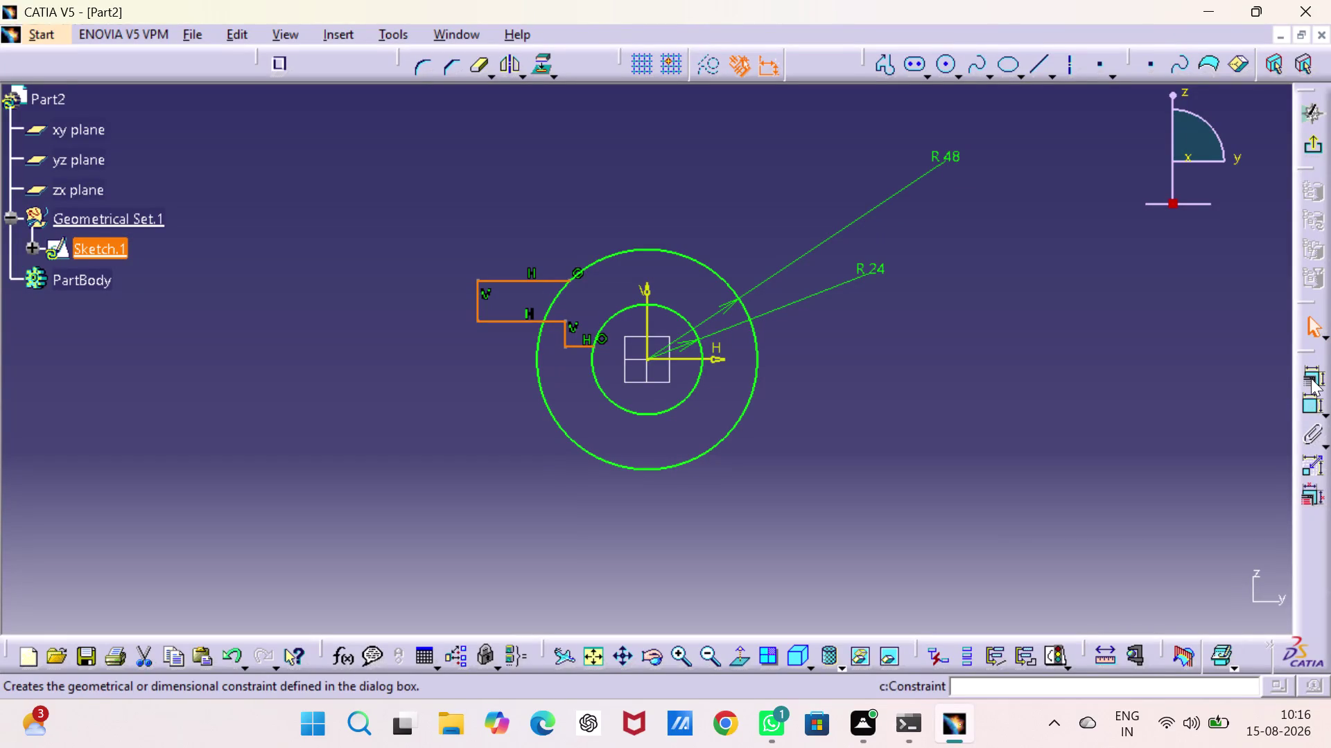
Dimension the step's short vertical edge 5 mm horizontally from the circle.
click(1310, 405)
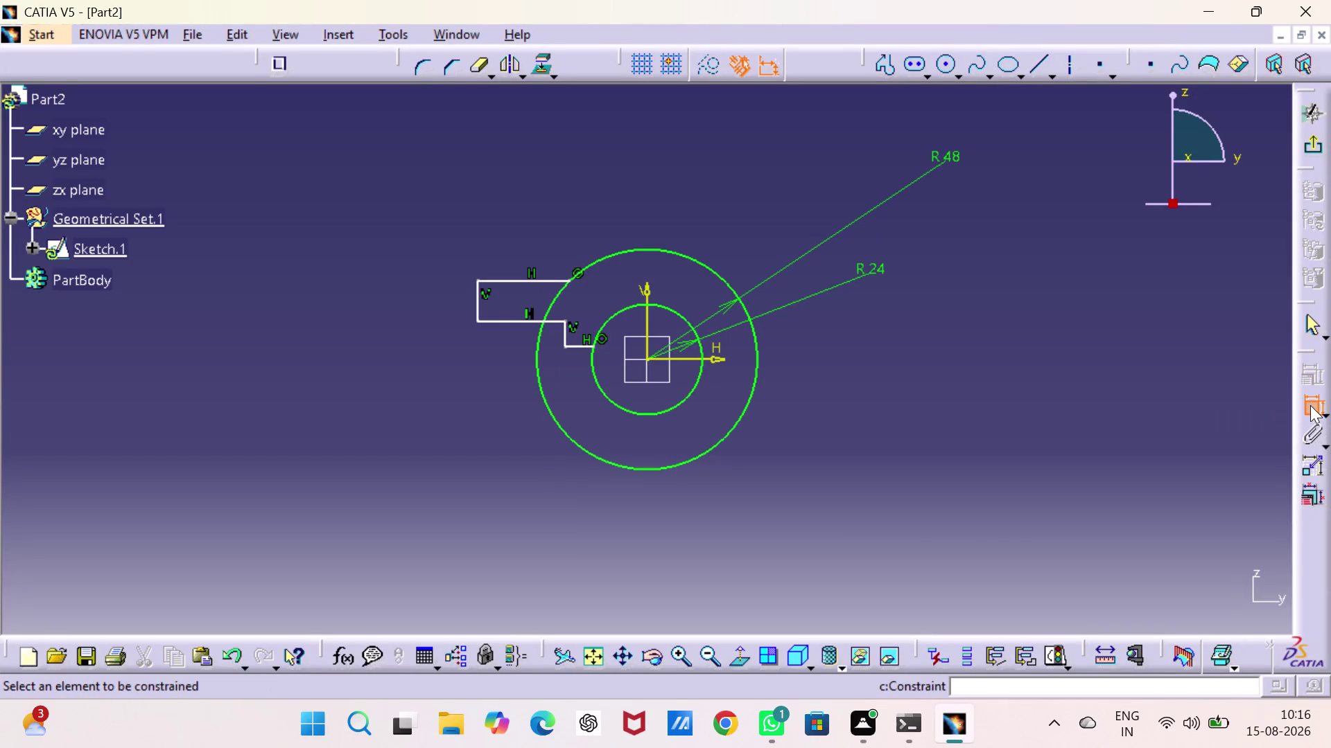
double_click(1310, 406)
click(1310, 404)
double_click(1310, 404)
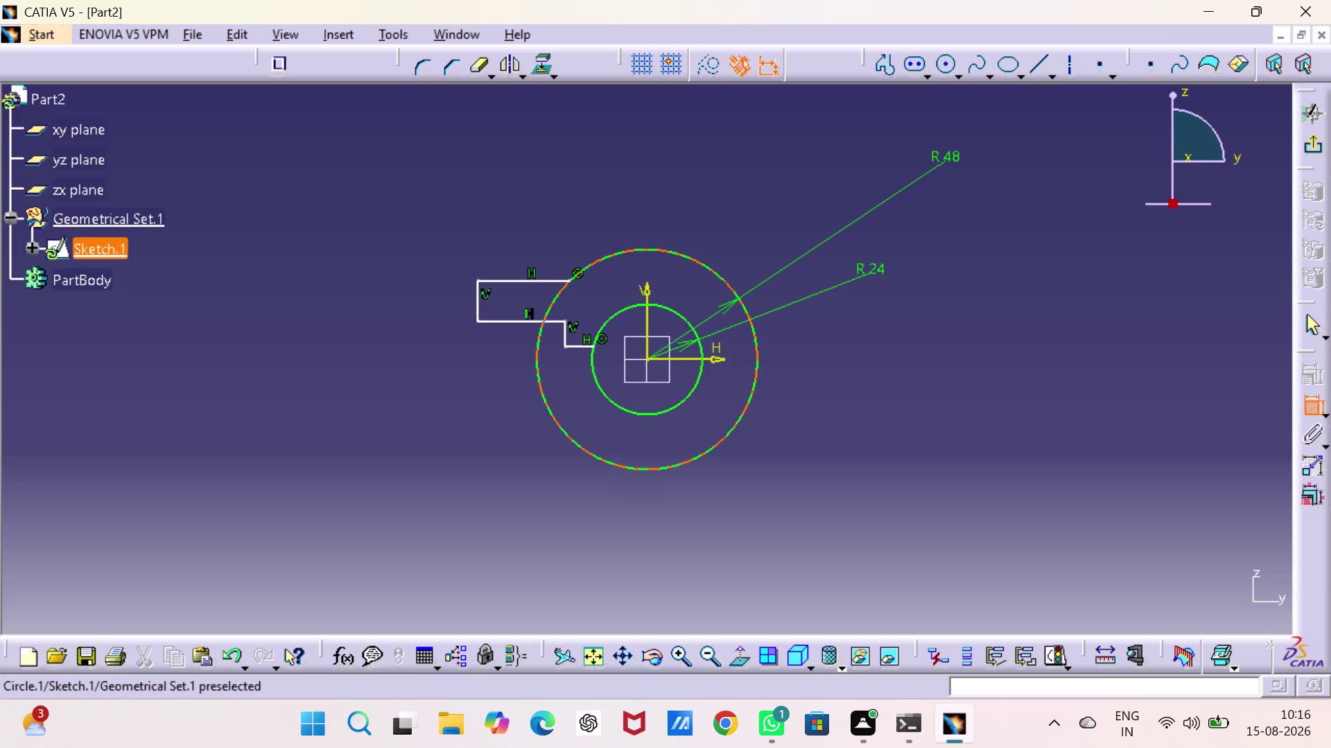
click(580, 345)
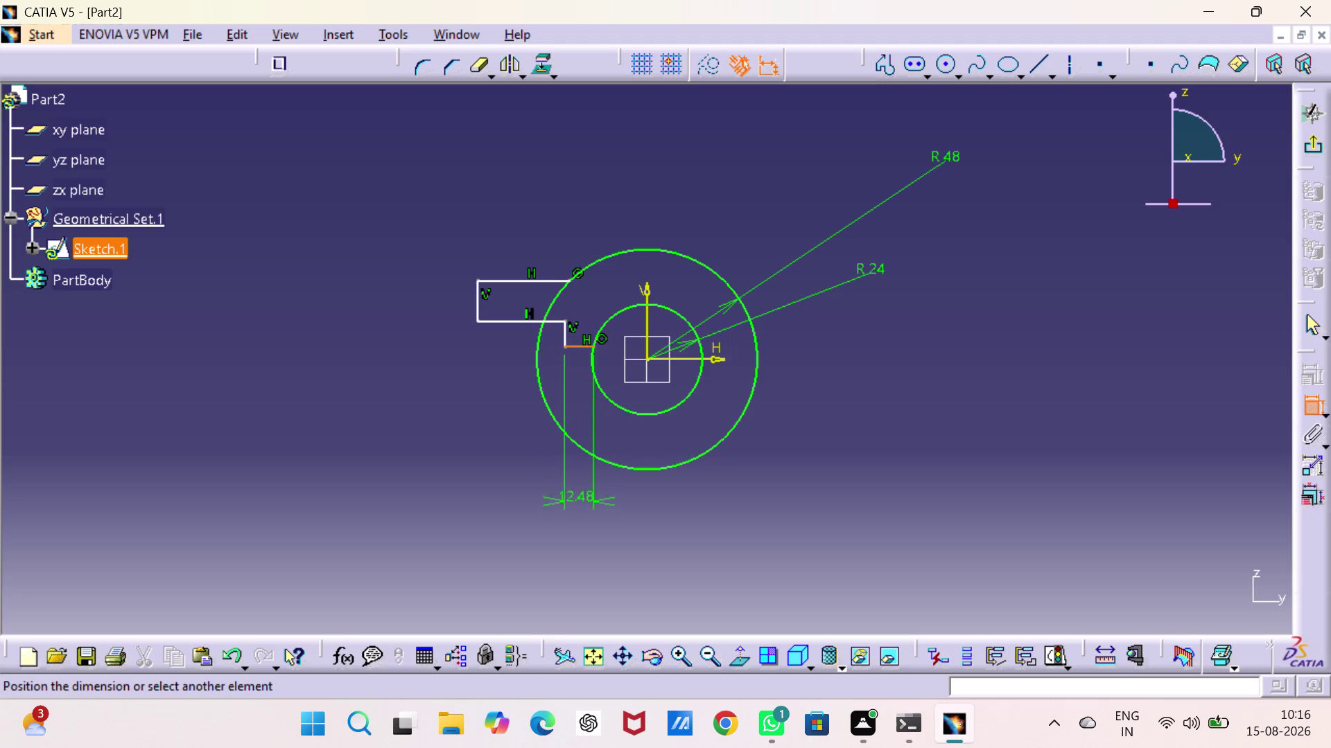
click(579, 517)
double_click(580, 513)
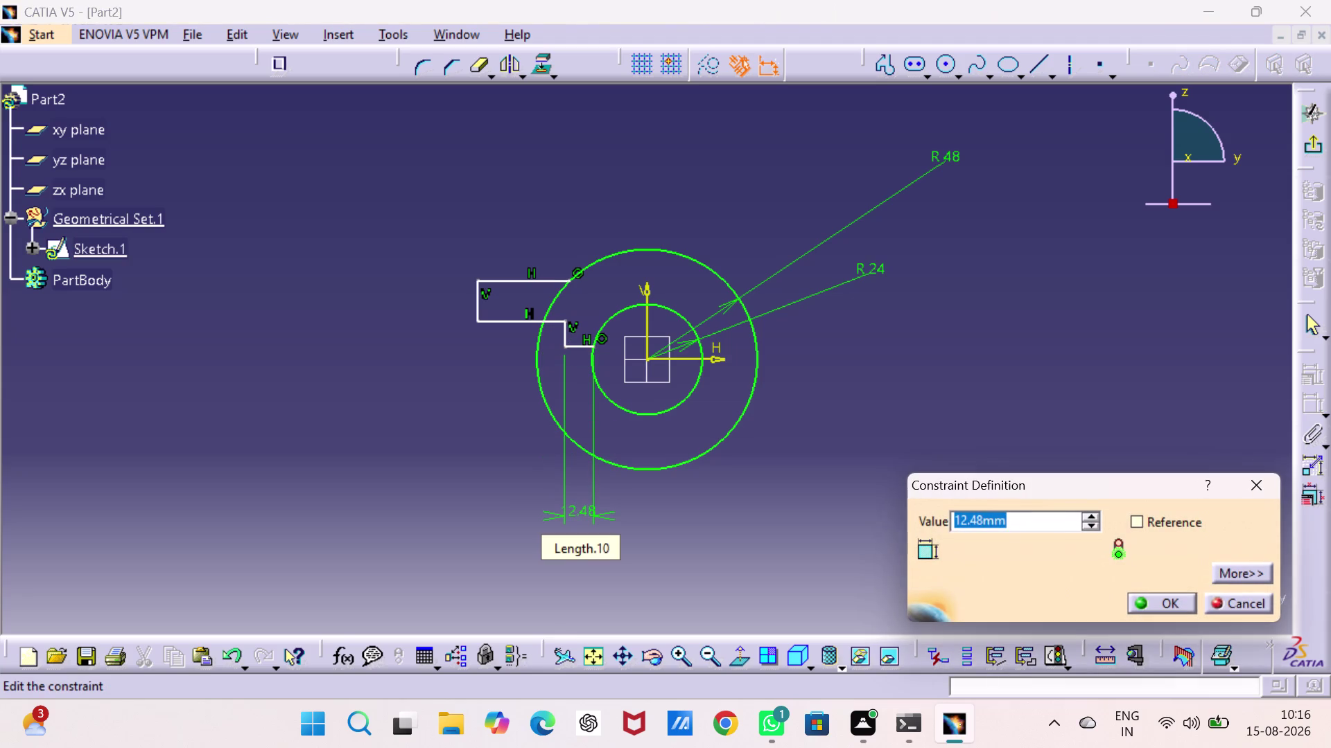
key(5)
key(Return)
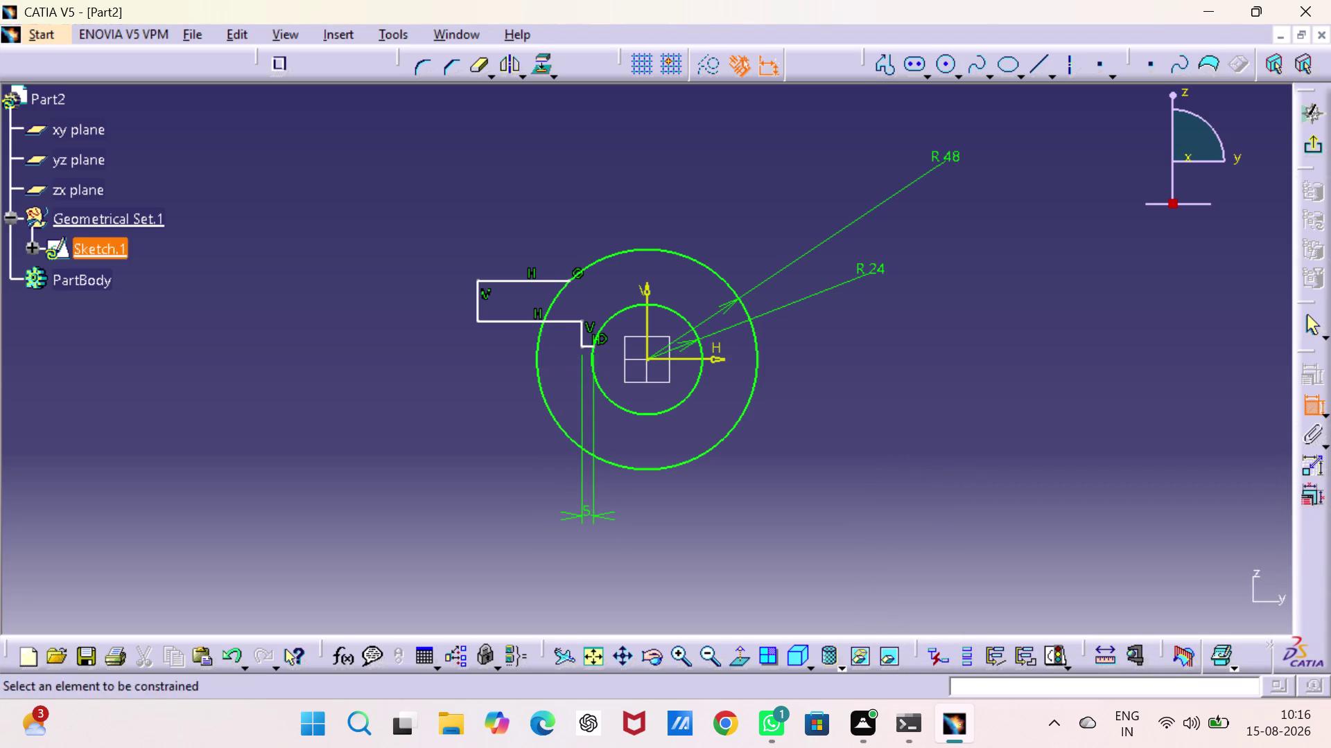
Add a 6 mm vertical offset dimension between the inner circle and the step.
click(646, 358)
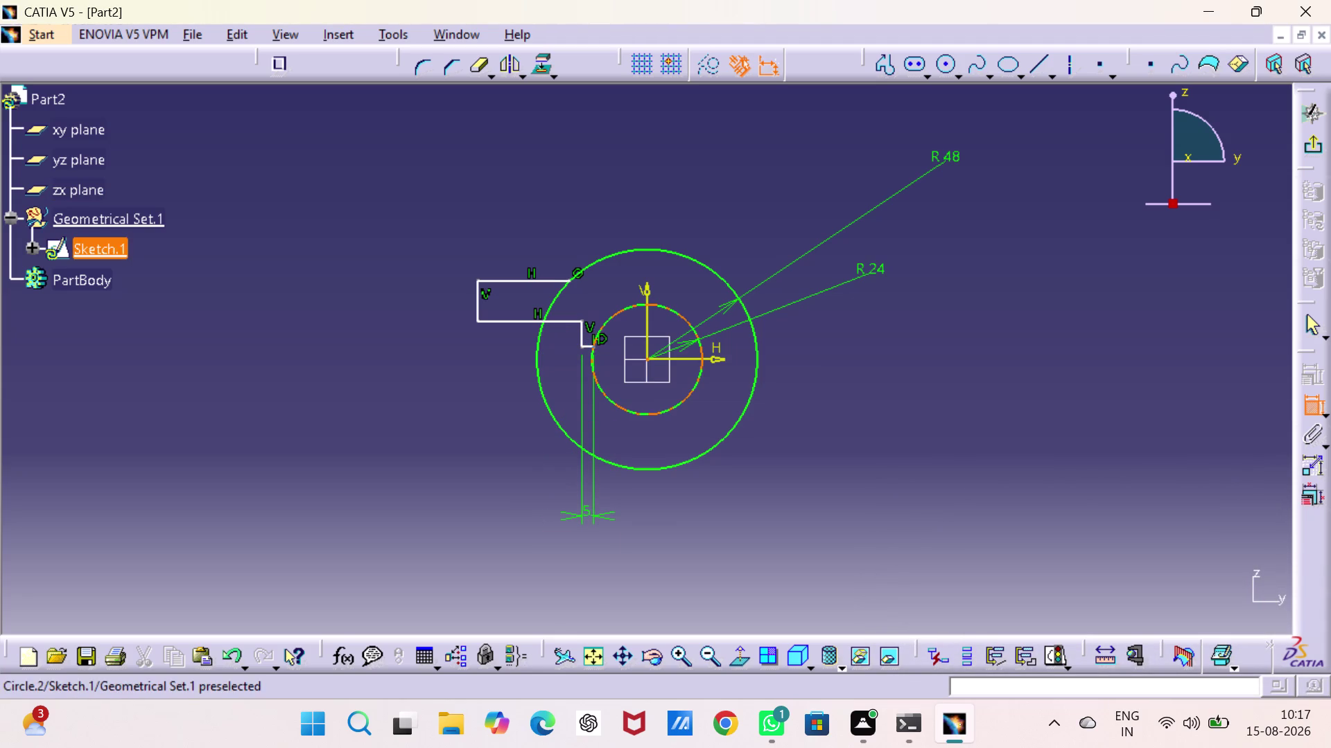
click(588, 346)
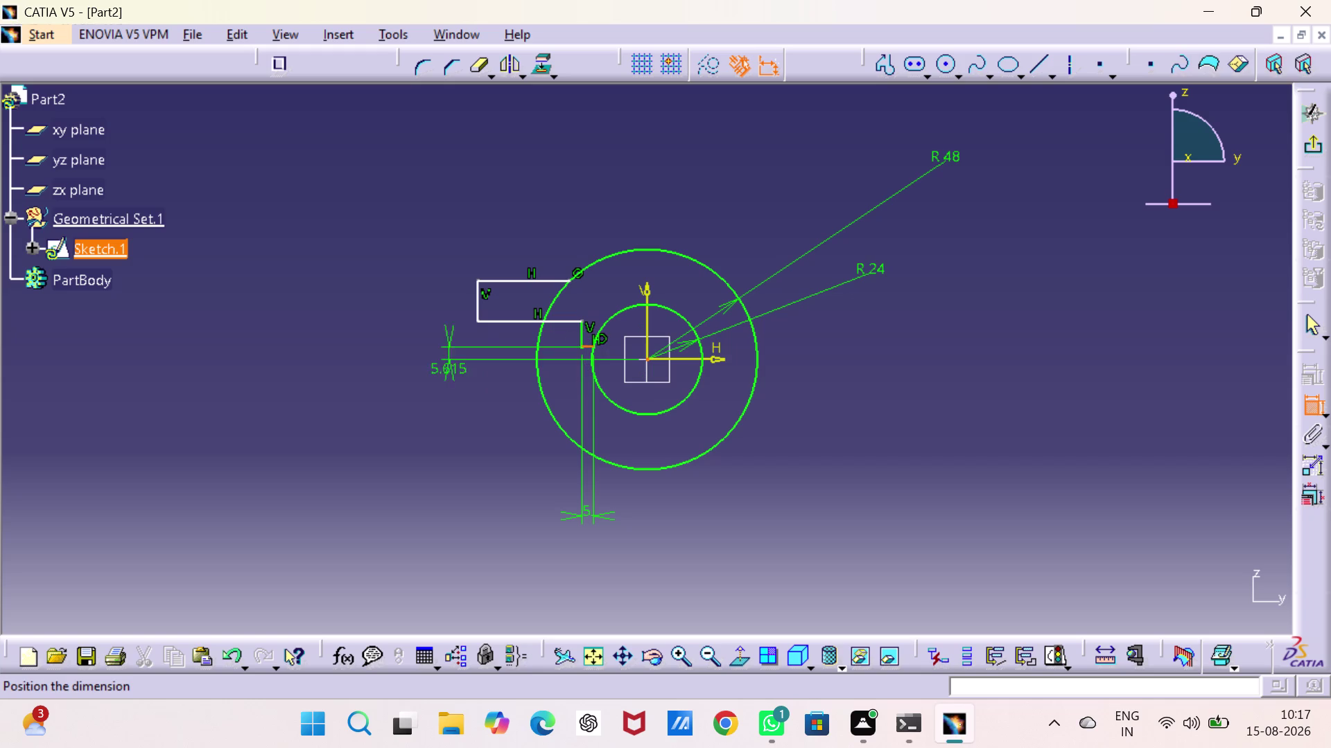
click(396, 385)
double_click(395, 381)
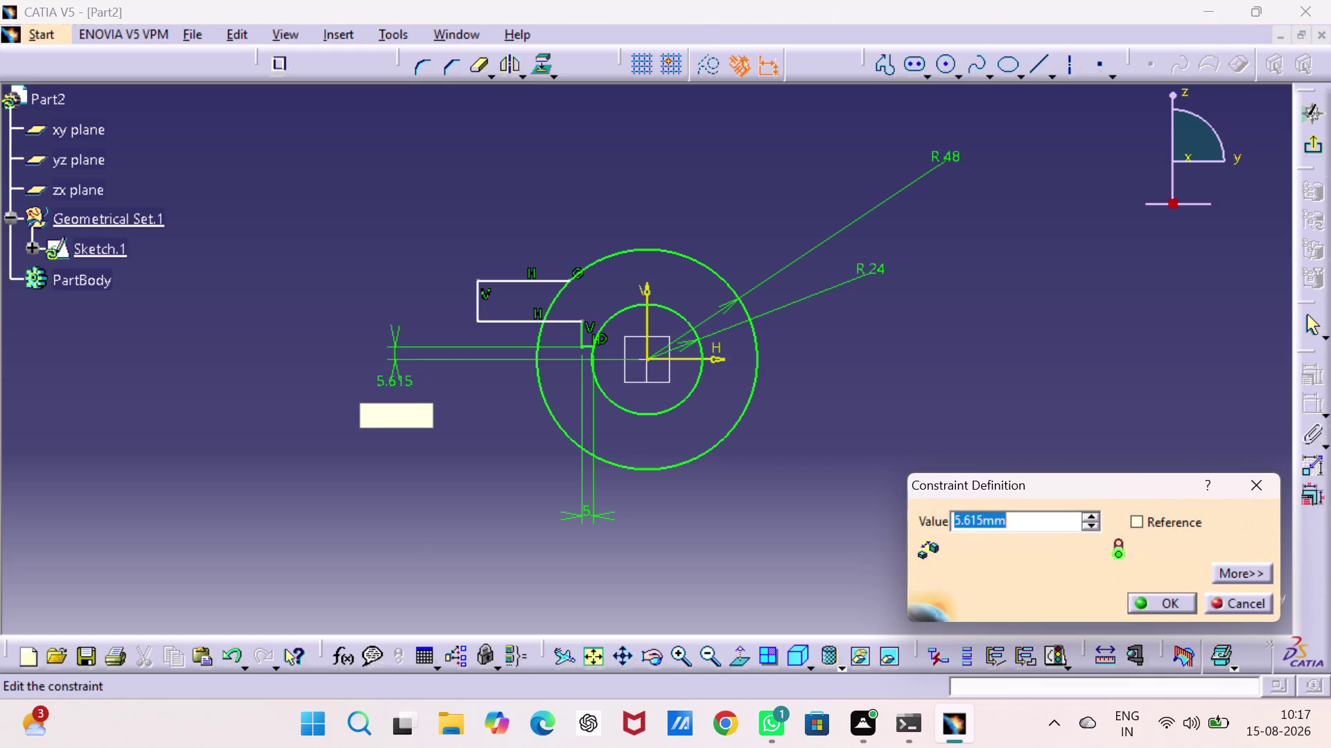
key(8)
key(Return)
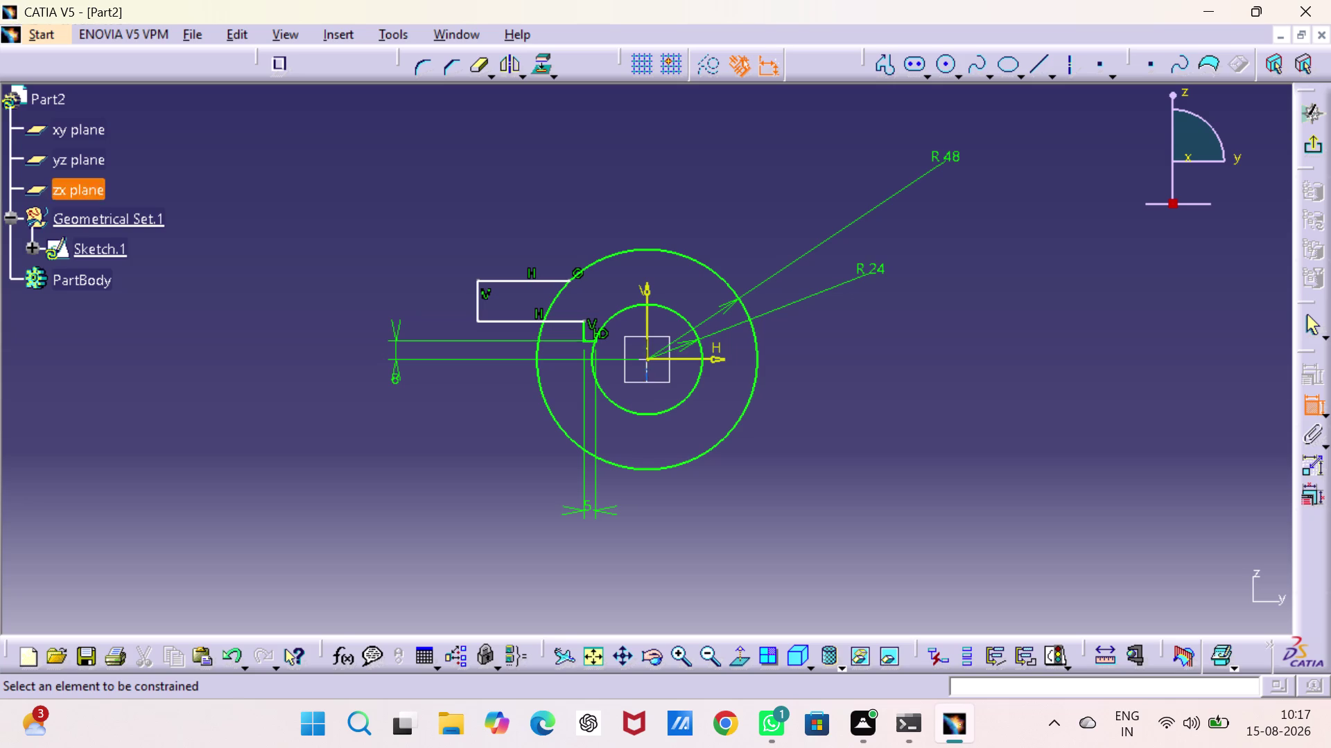
click(648, 339)
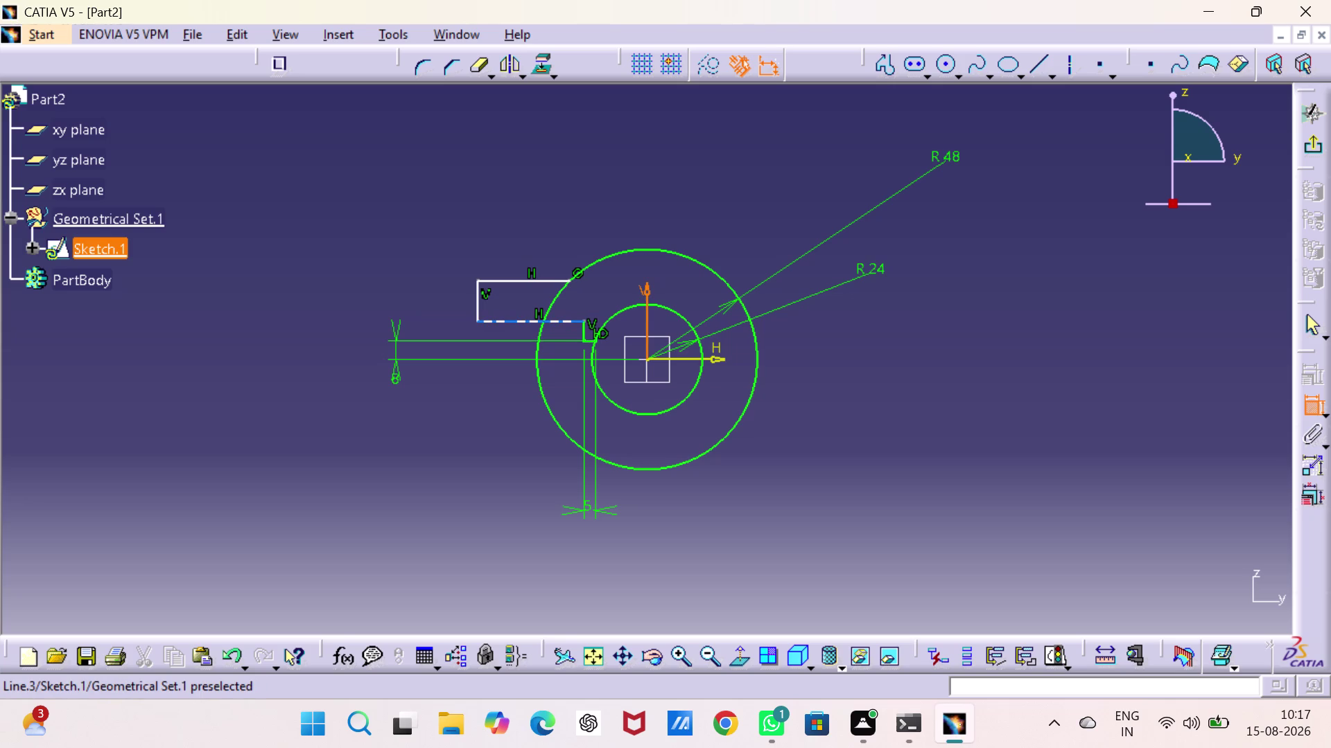
click(582, 325)
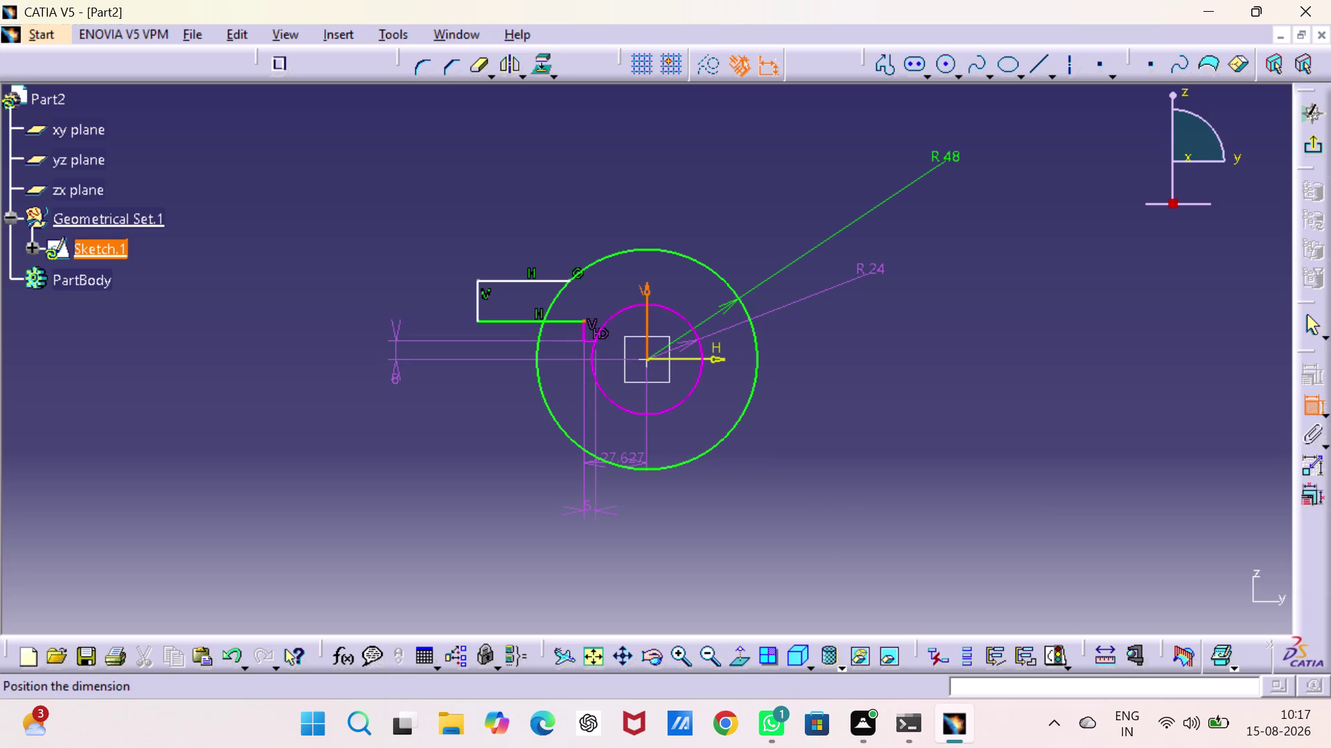
key(Escape)
key(Escape)
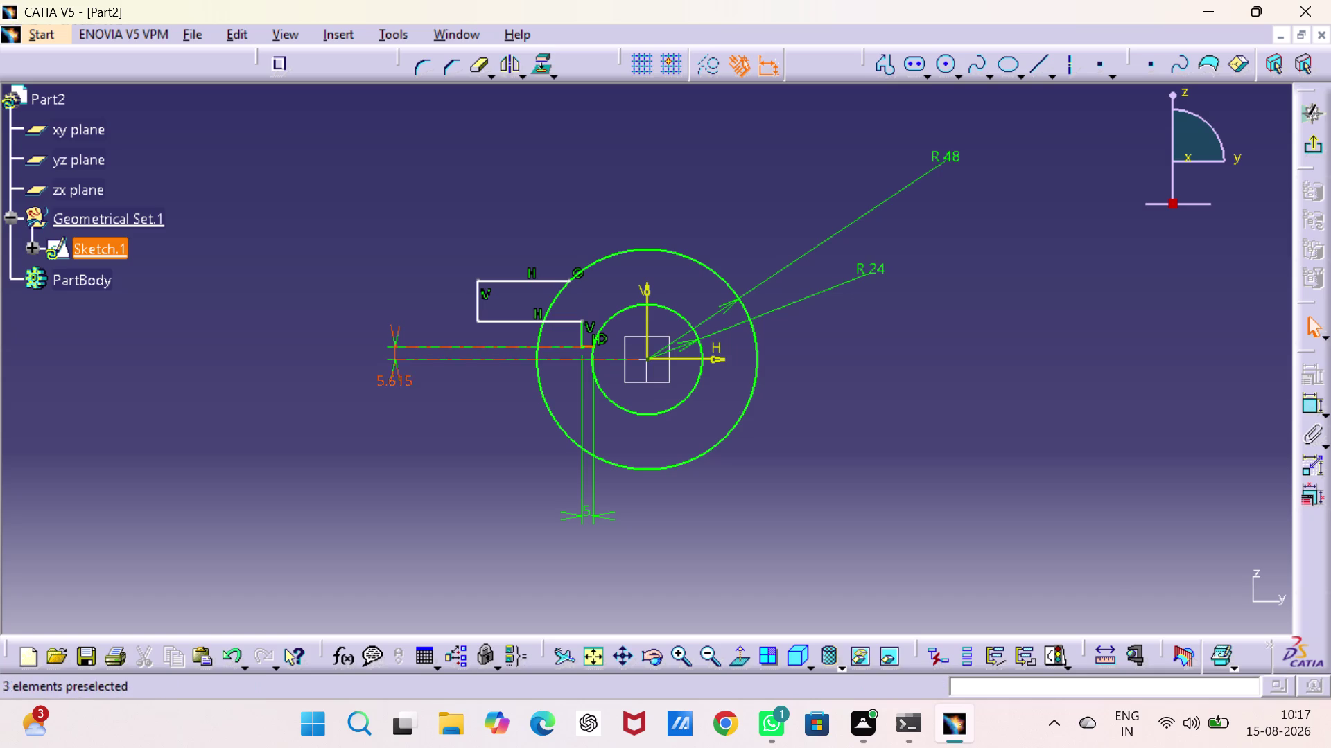
double_click(403, 381)
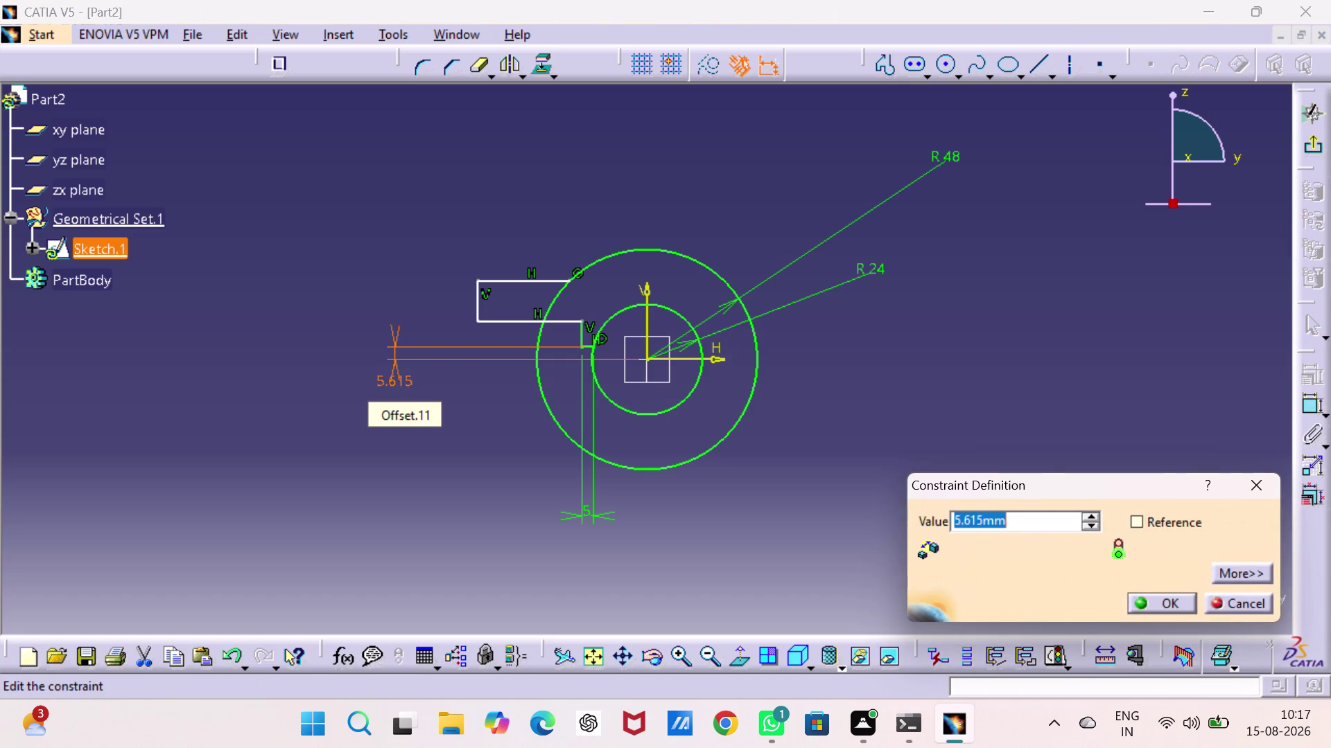
key(8)
key(Return)
click(485, 432)
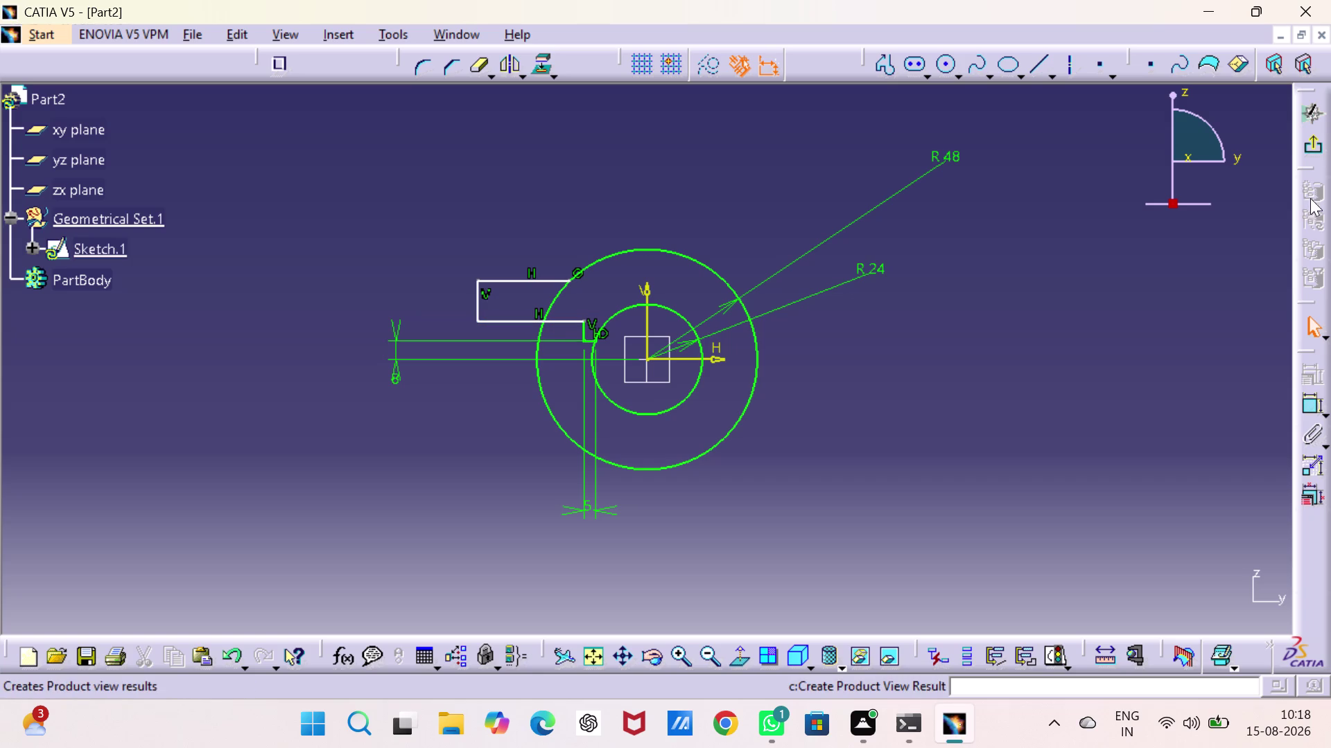
Set the thickness between the step's two top horizontal edges to 12 mm.
double_click(1304, 406)
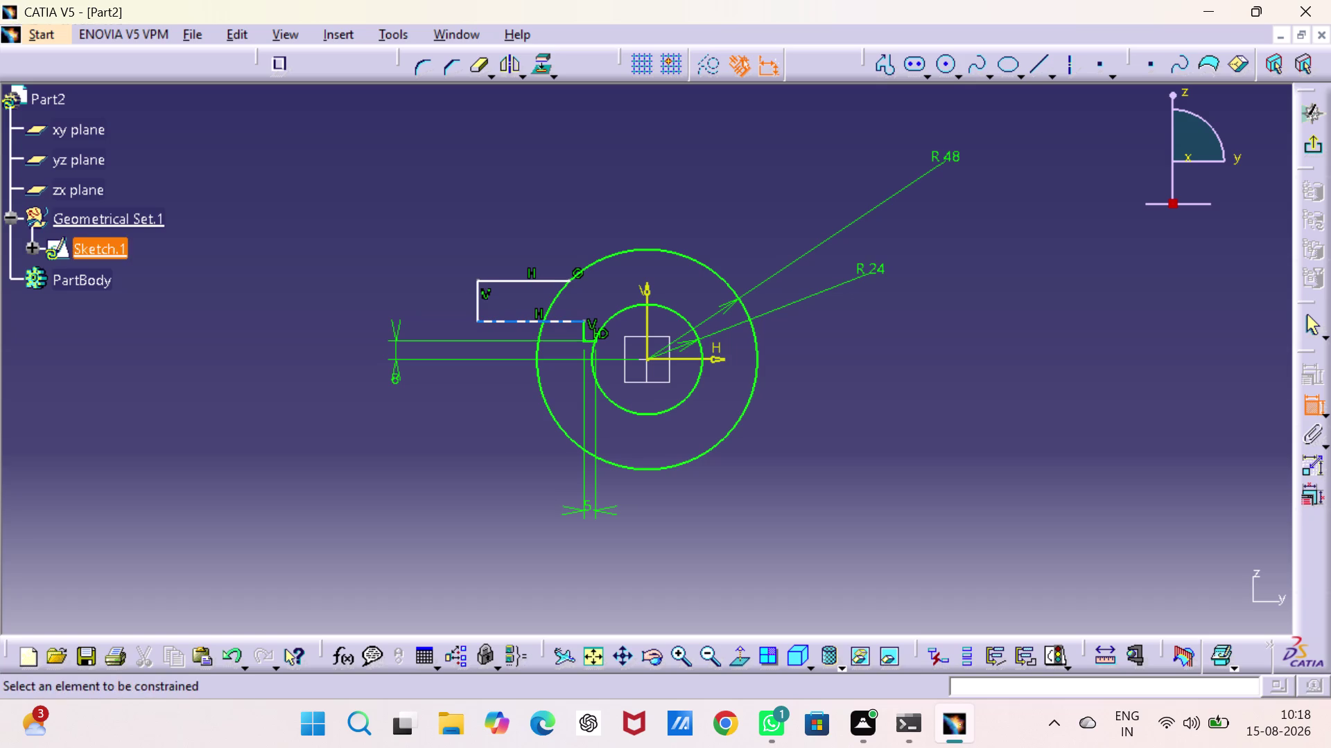
click(476, 298)
click(416, 297)
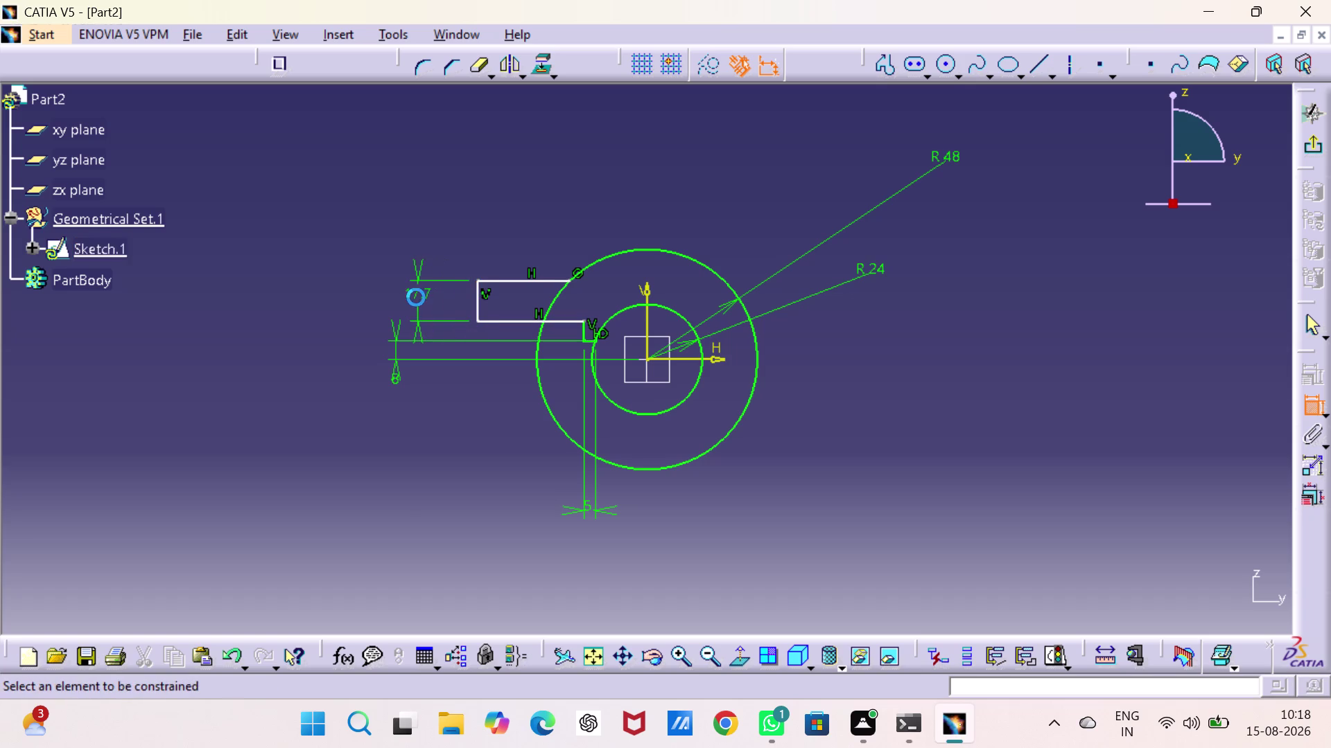
double_click(415, 293)
text(12)
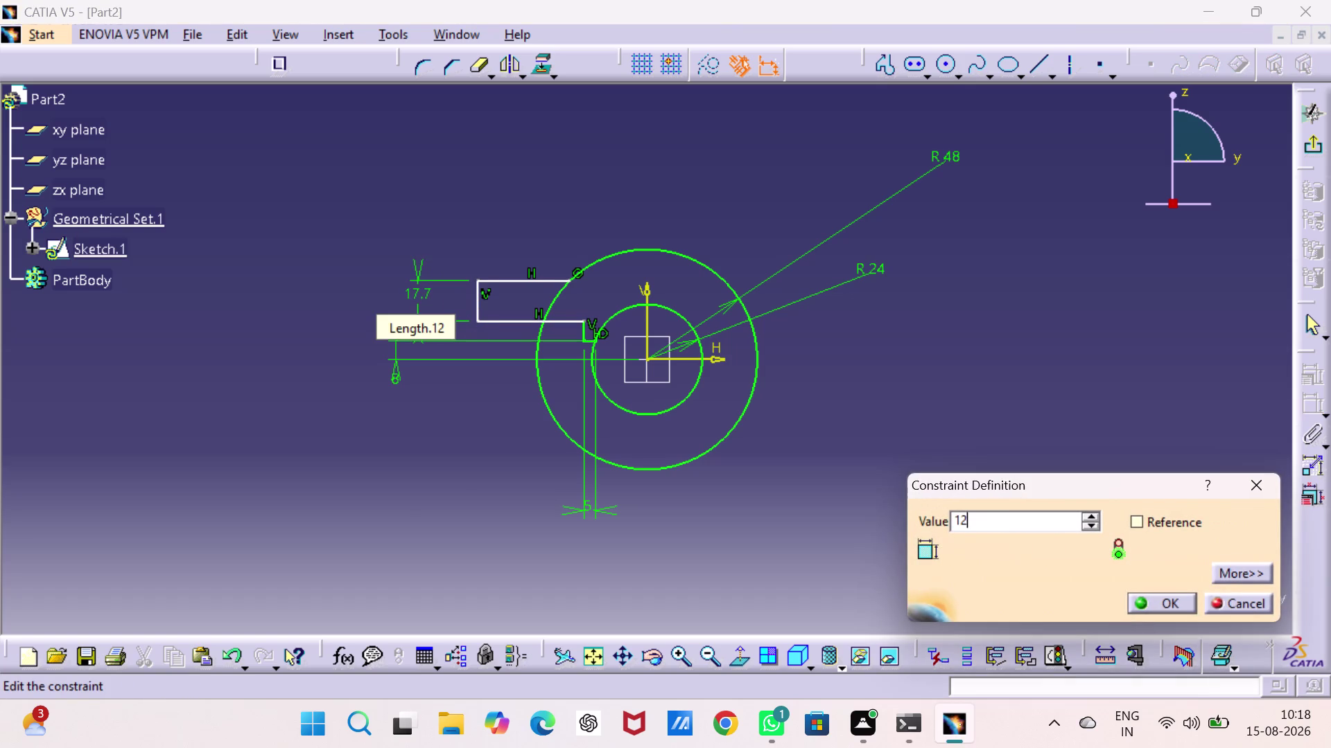
key(Return)
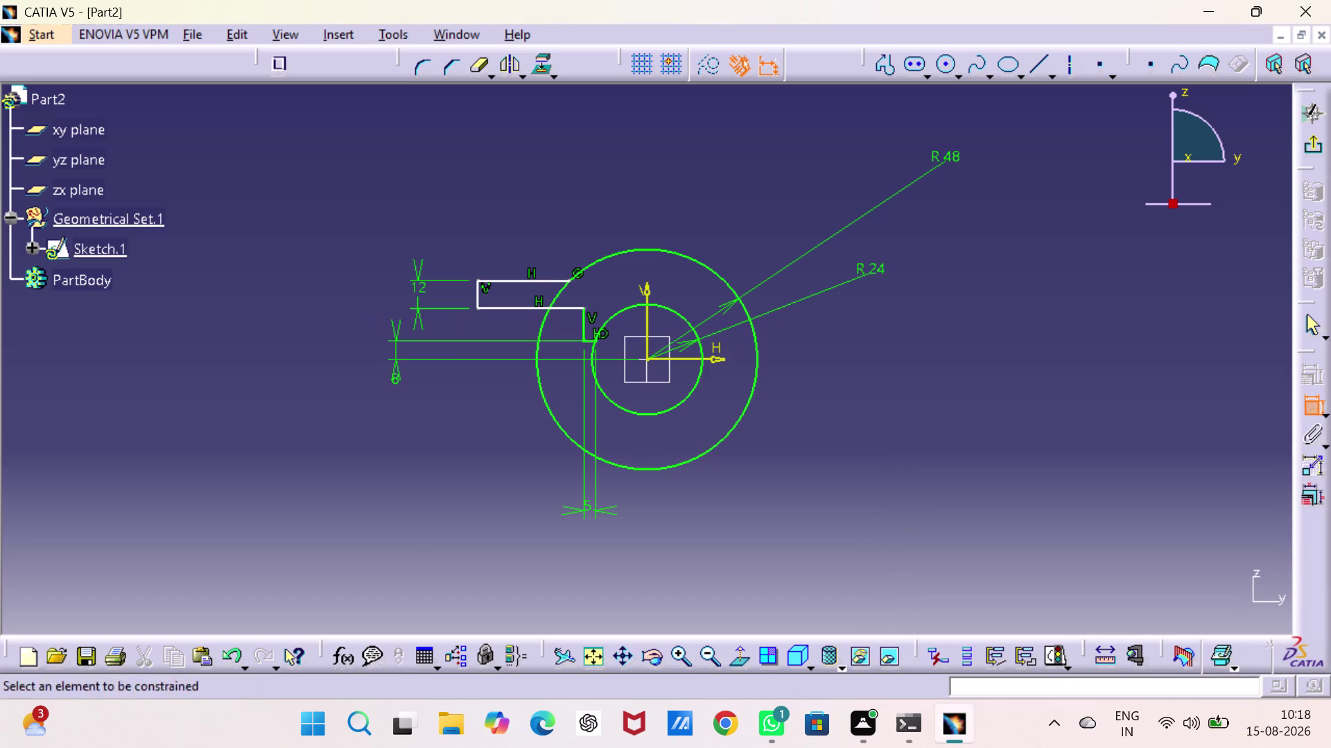
Set the offset of the step's lower horizontal edge to 16 mm.
click(562, 306)
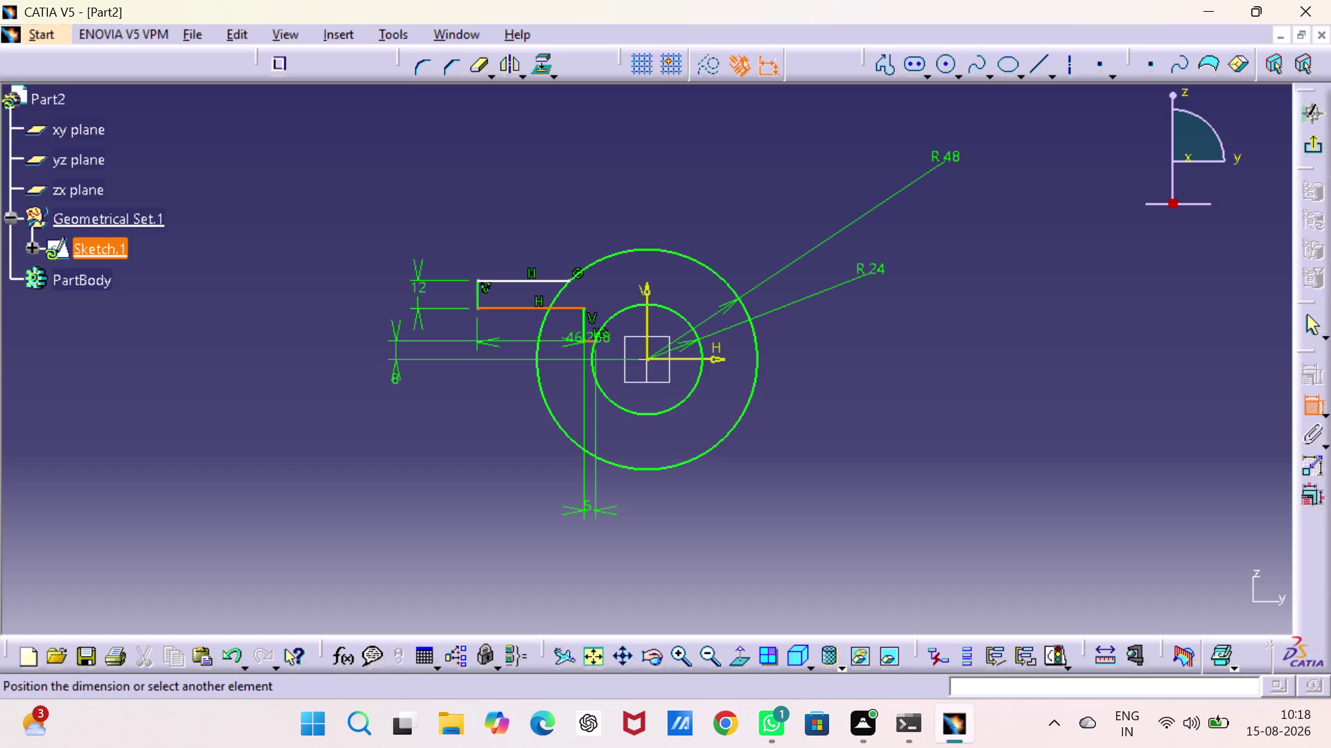
click(587, 342)
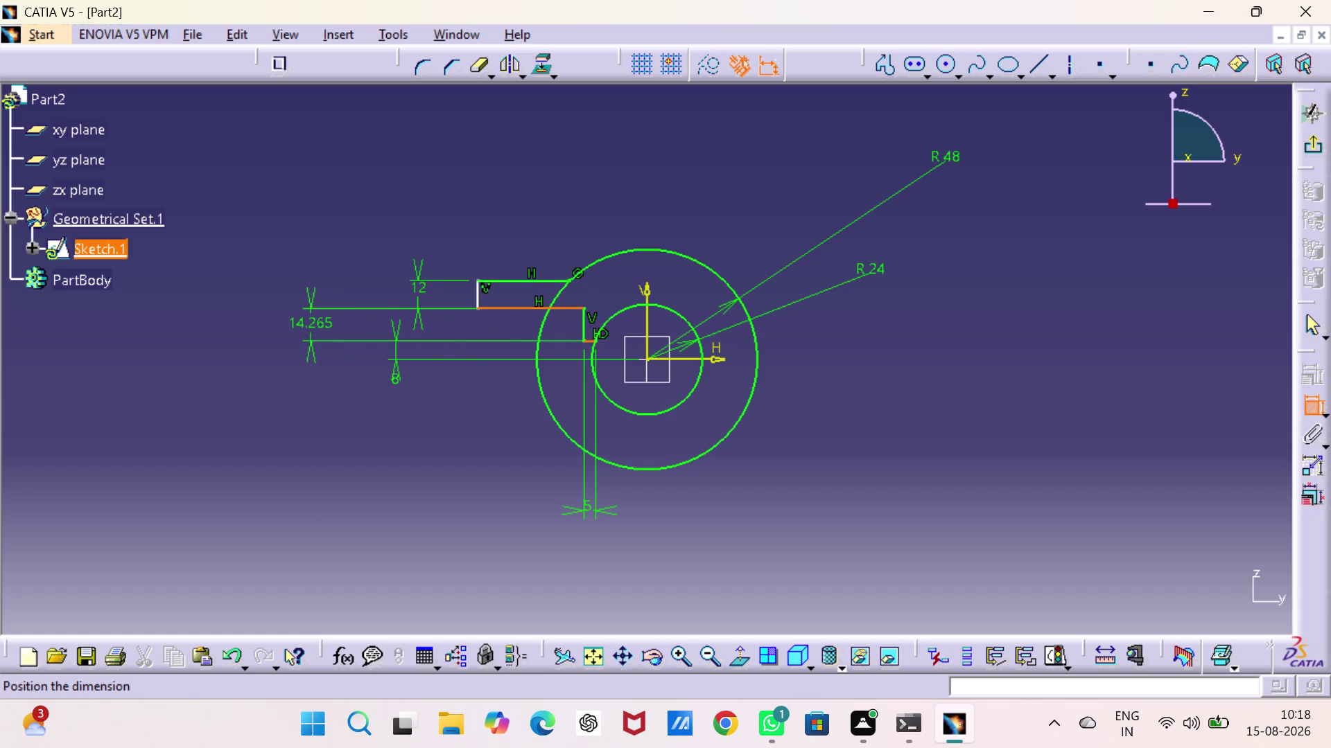
click(312, 327)
double_click(312, 323)
key(1)
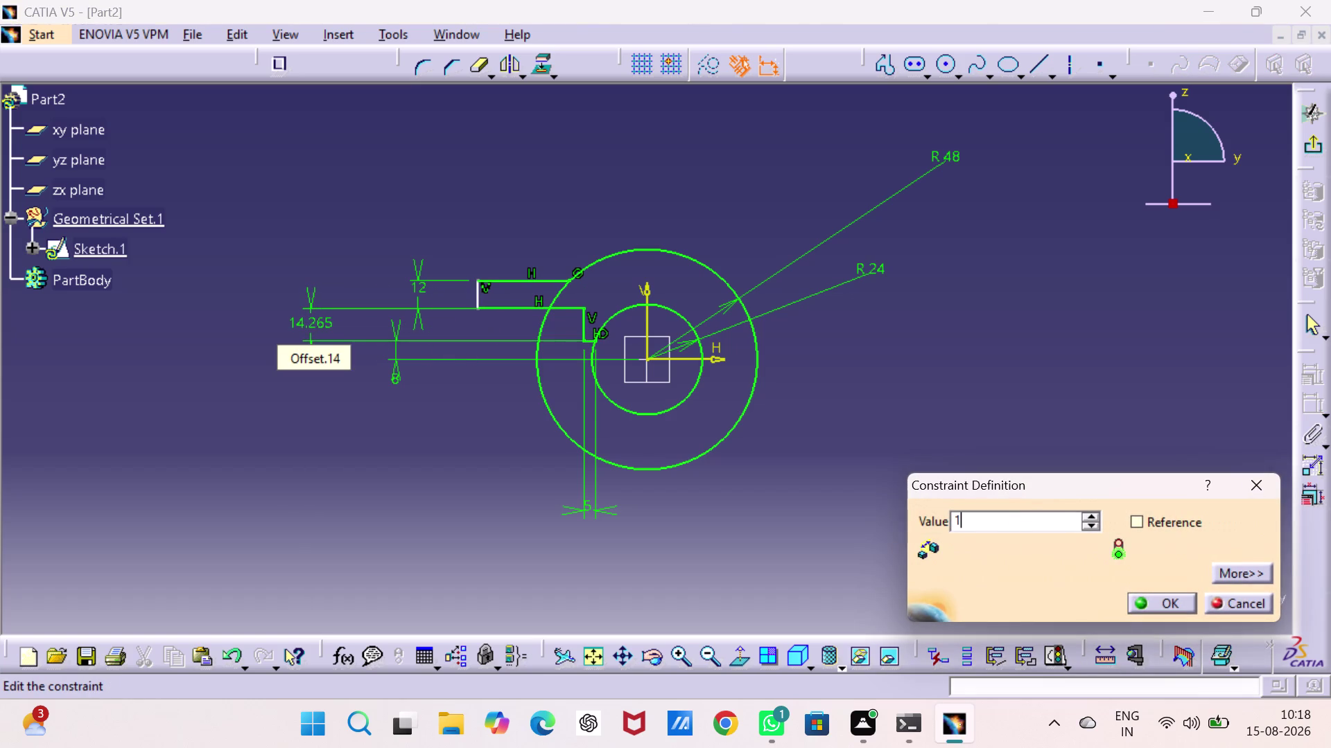
key(6)
key(Return)
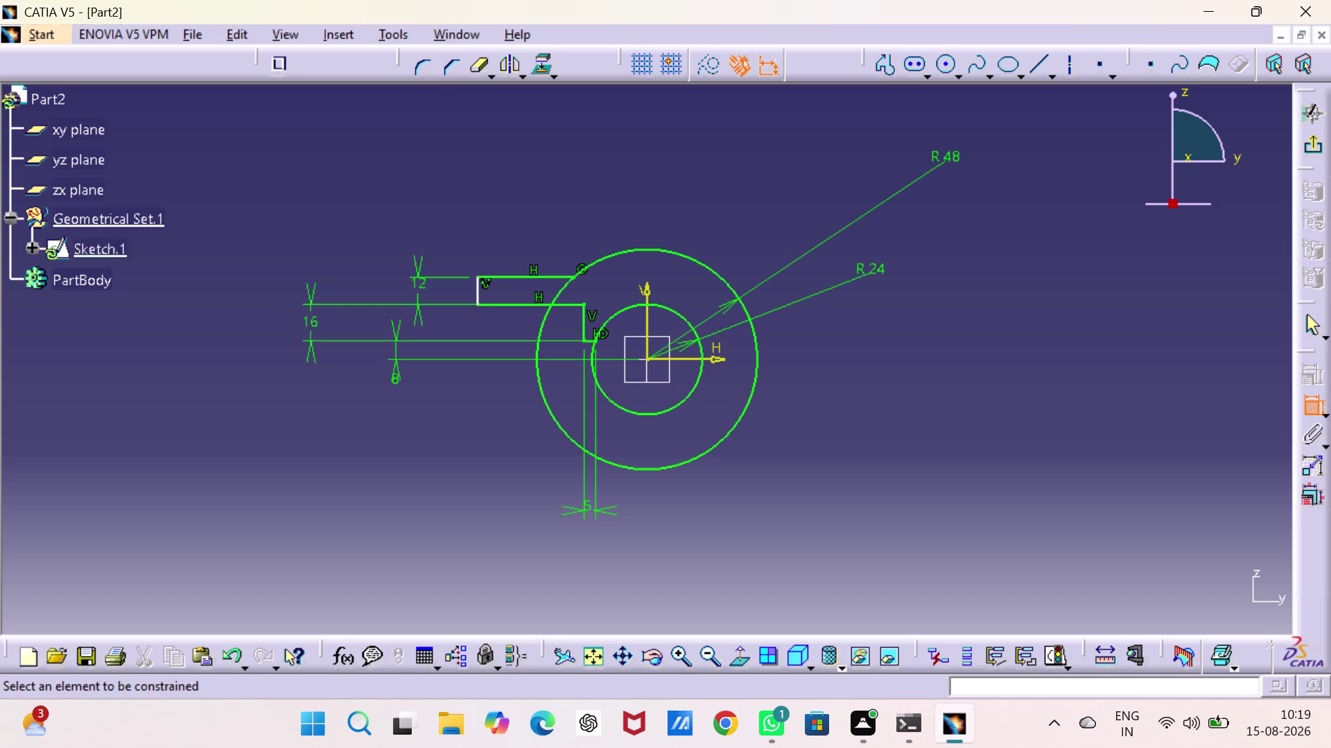
Discard the unwanted 97.895 width dimension and change the 14.265 offset to 16 mm.
click(476, 280)
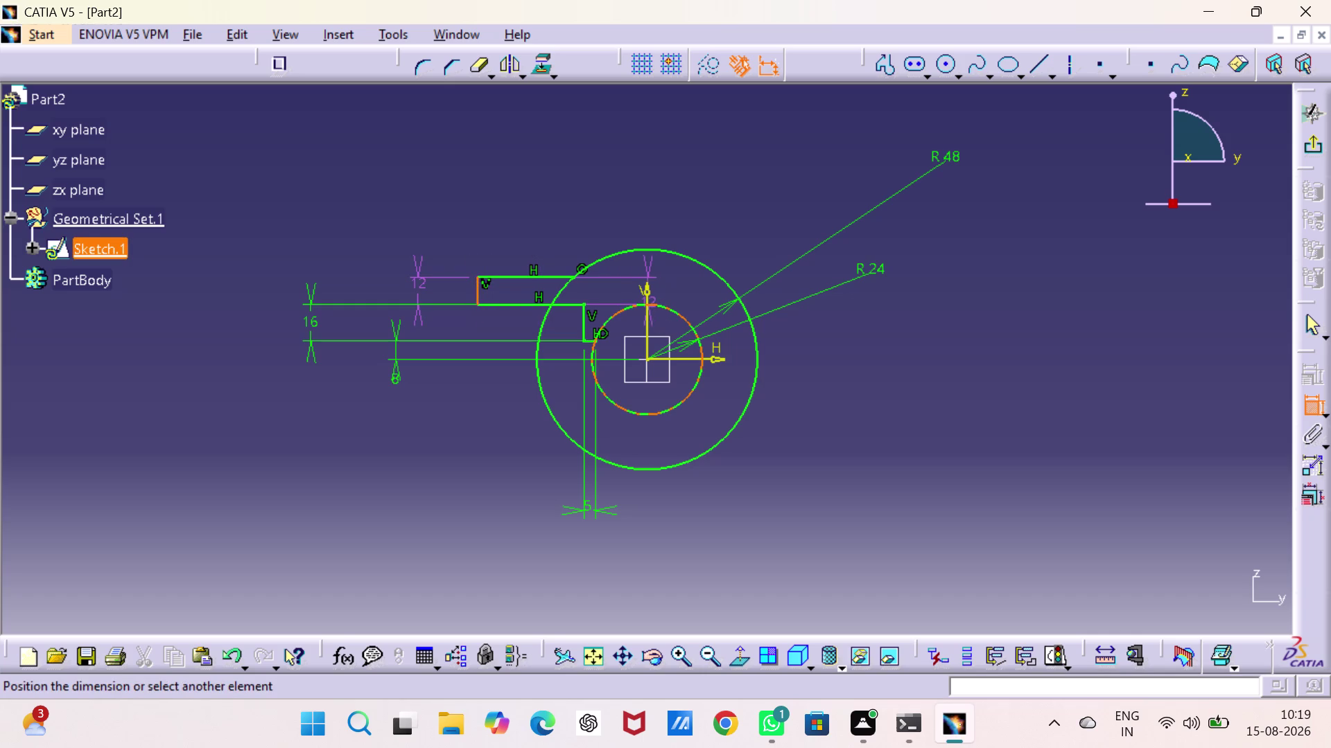
click(647, 304)
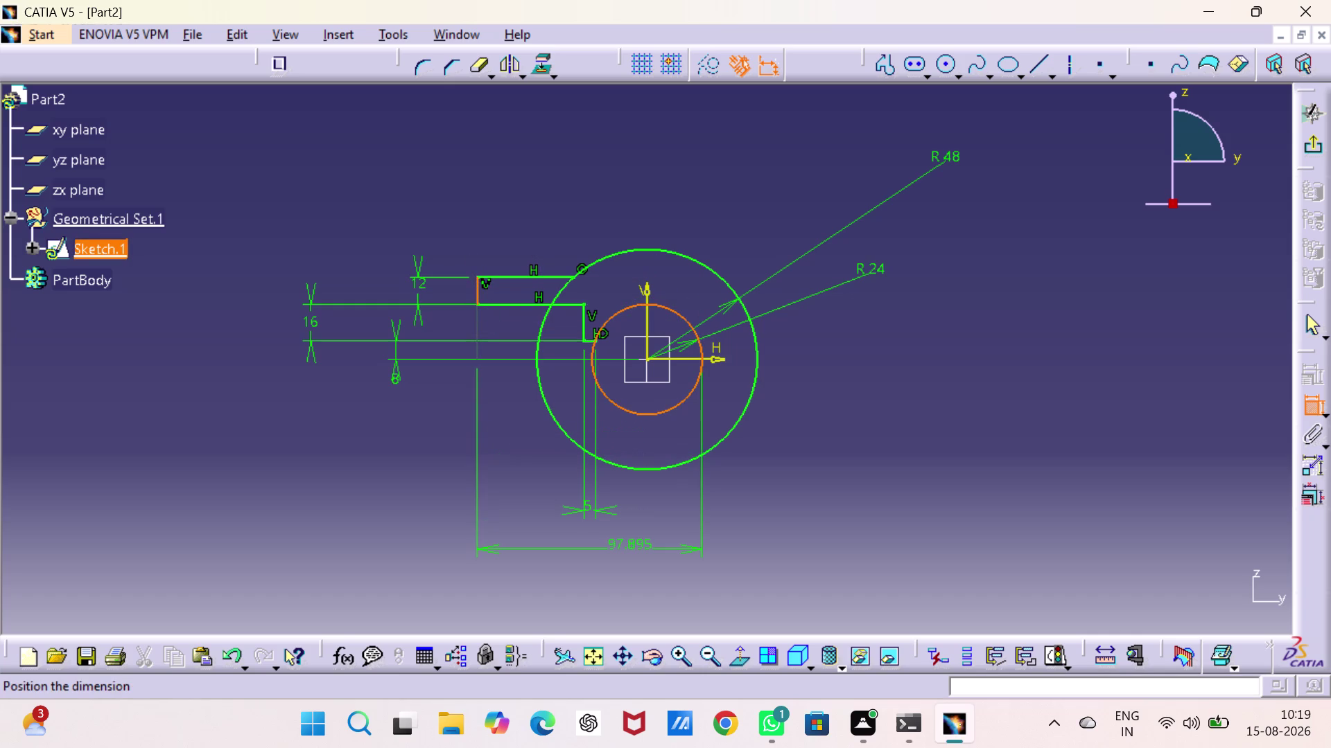
key(Escape)
key(Escape)
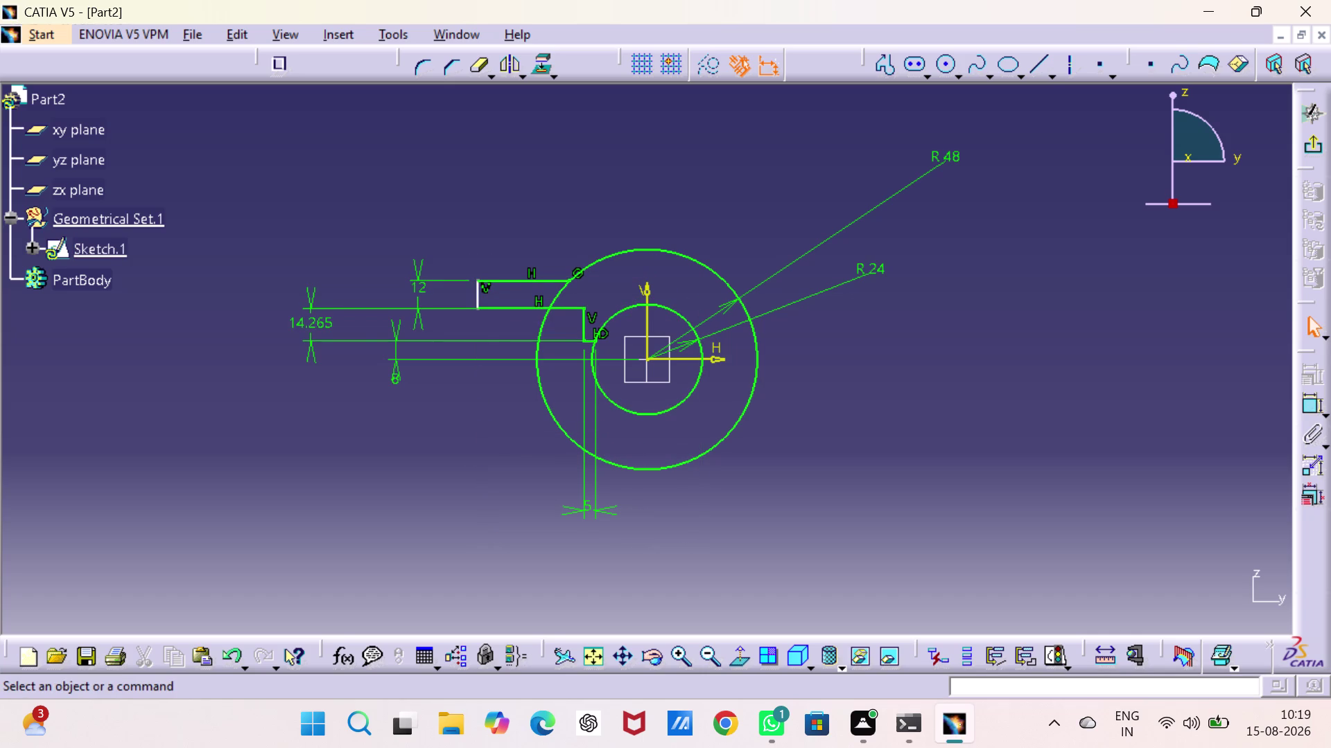
double_click(330, 320)
key(1)
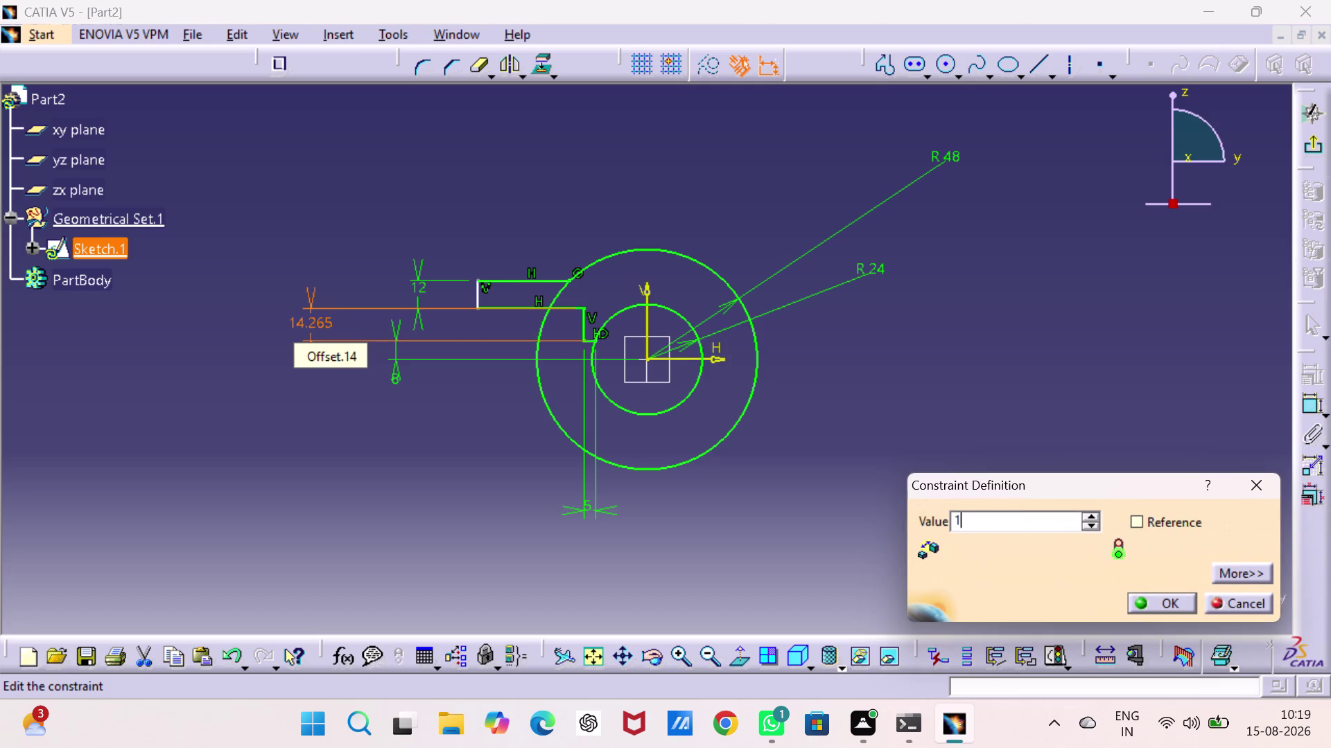
key(6)
key(Return)
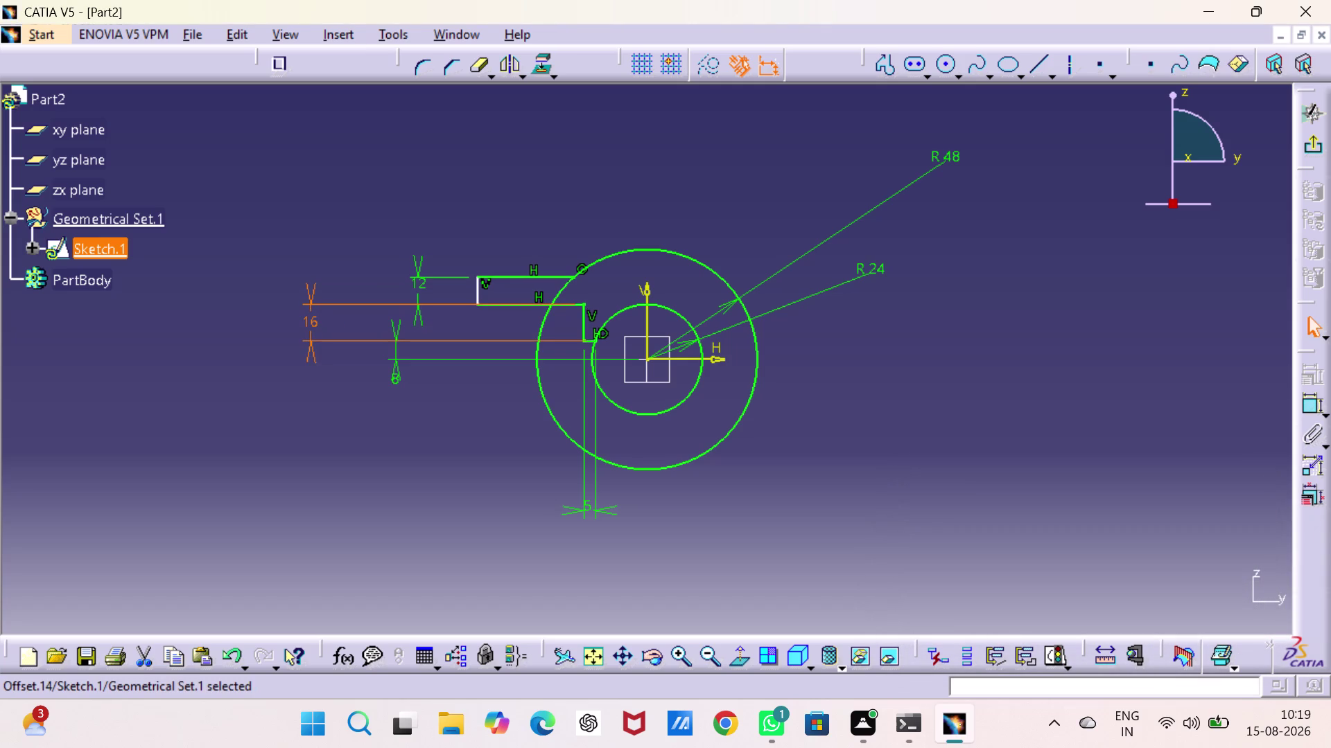
Dimension the left flange's outer edge 54 mm (108/2) from the vertical axis.
click(1303, 400)
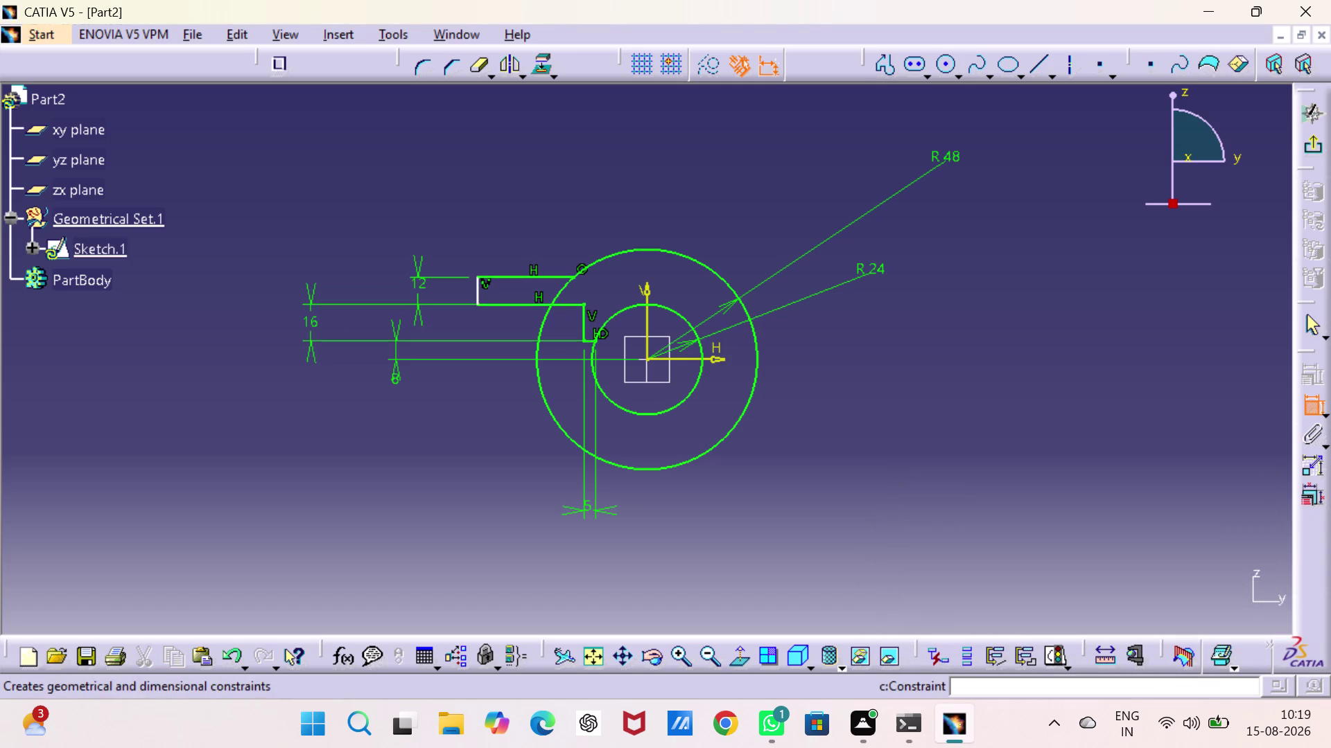
click(650, 291)
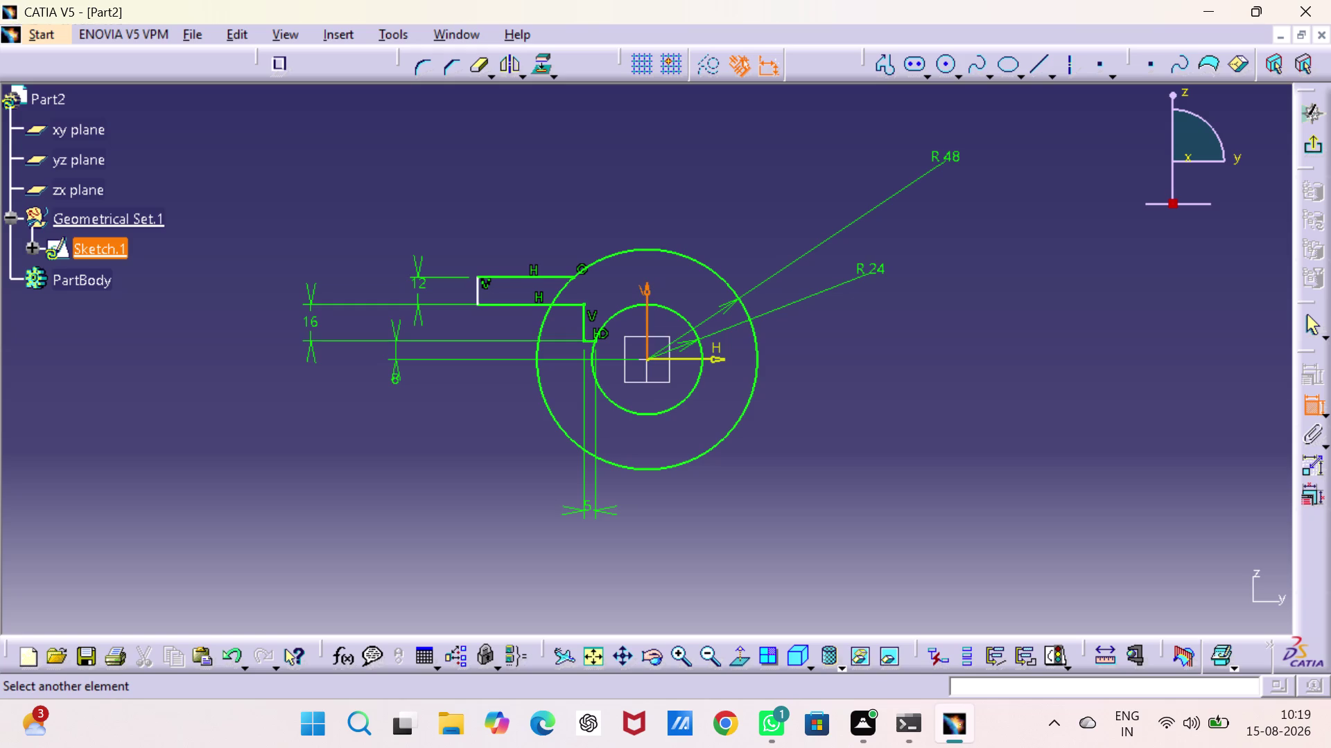
click(480, 291)
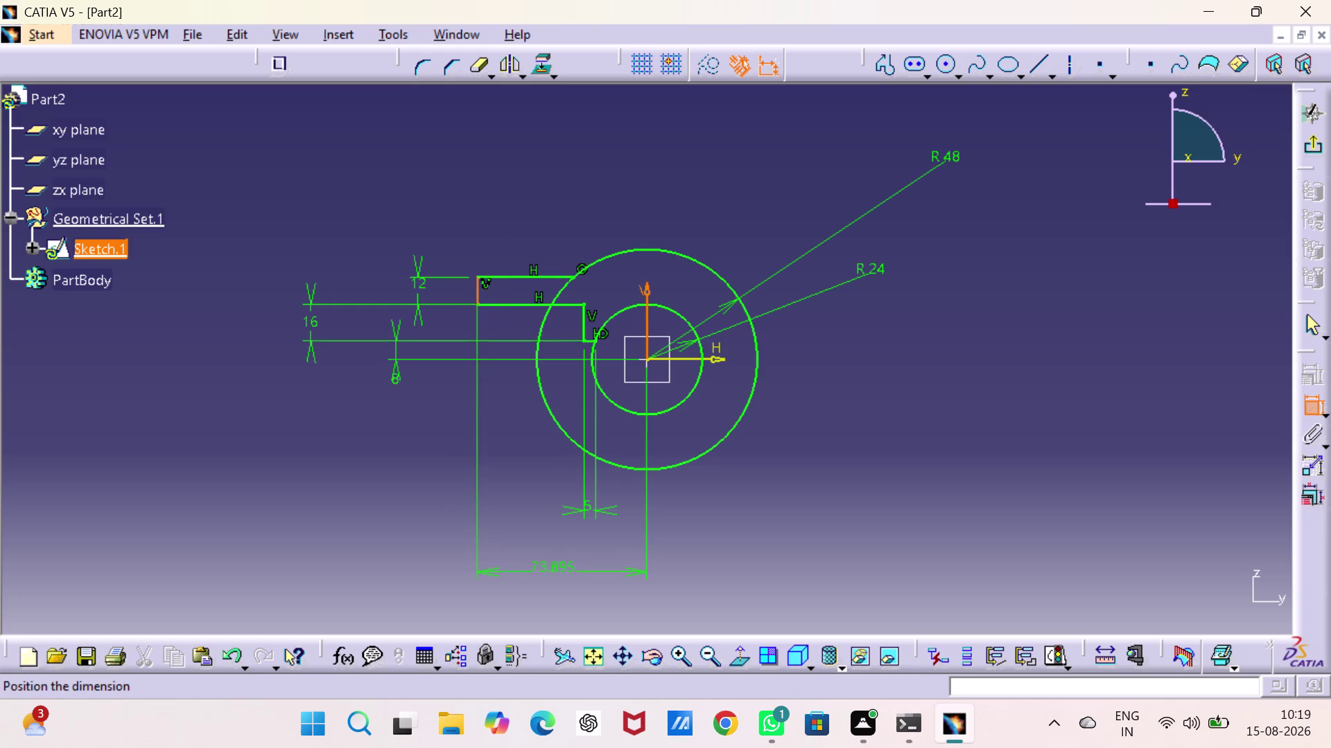
click(594, 562)
double_click(586, 560)
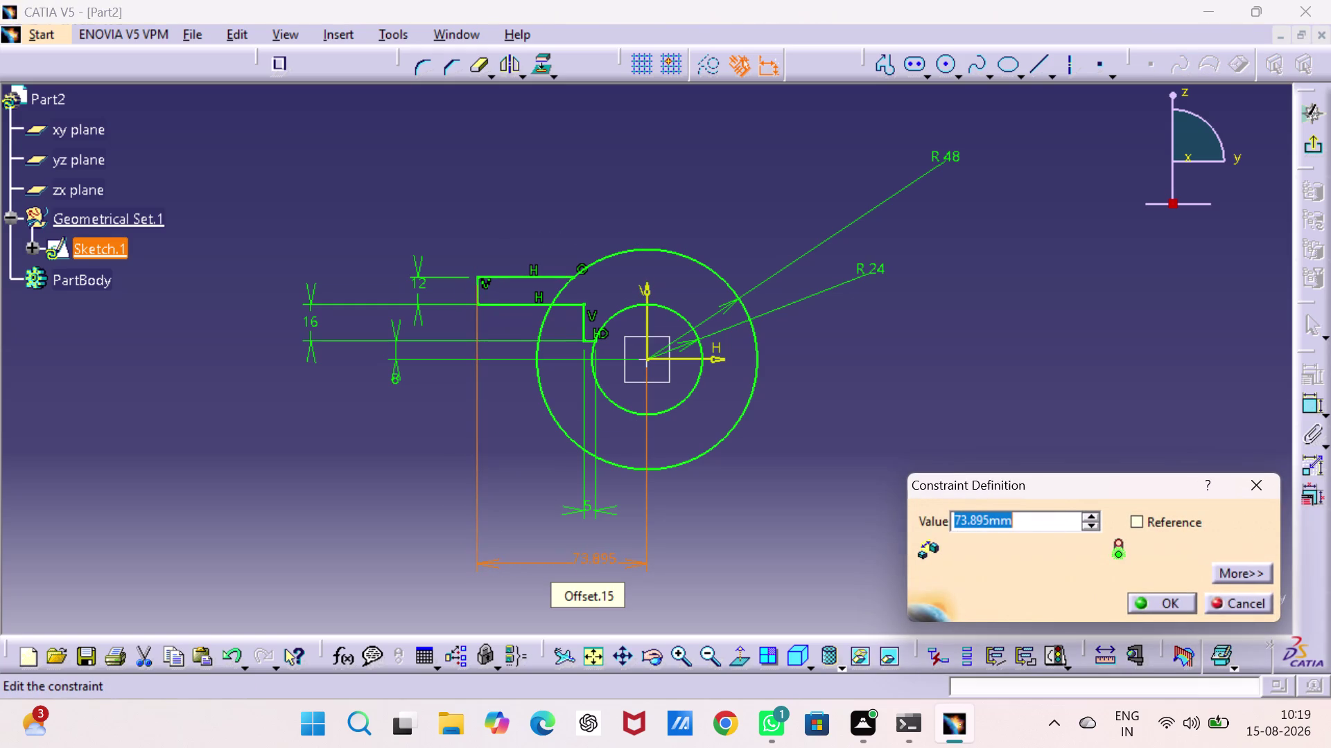
text(1)
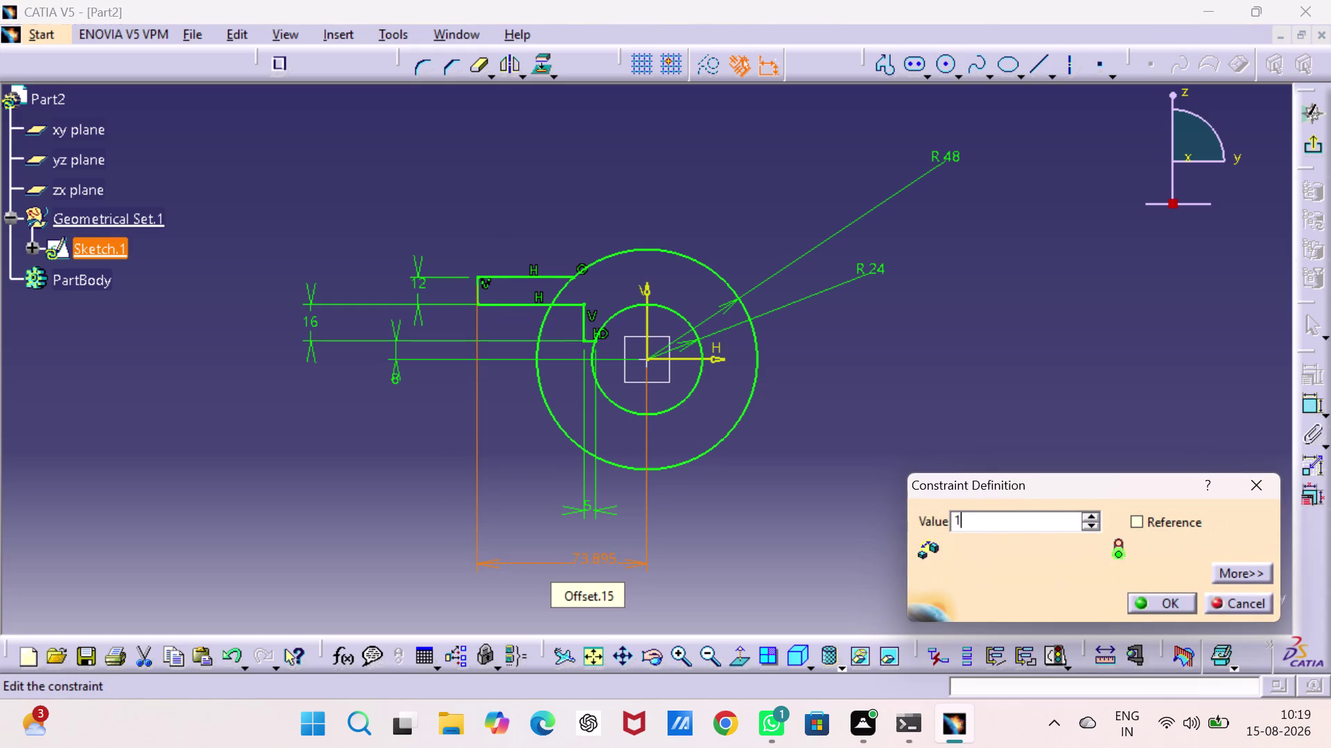
text(0)
text(8/)
text(2)
key(Return)
click(885, 379)
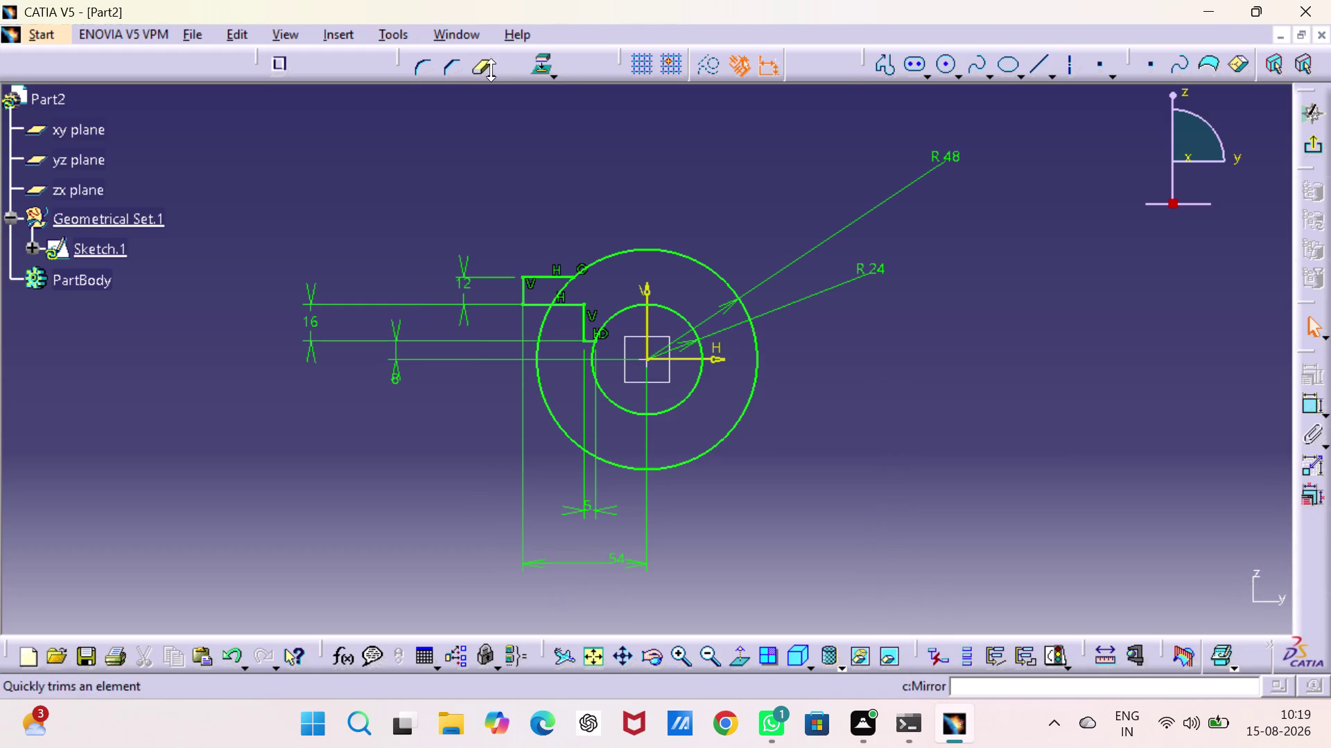
Select the stepped flange profile lines, including the flange's top edge.
click(582, 327)
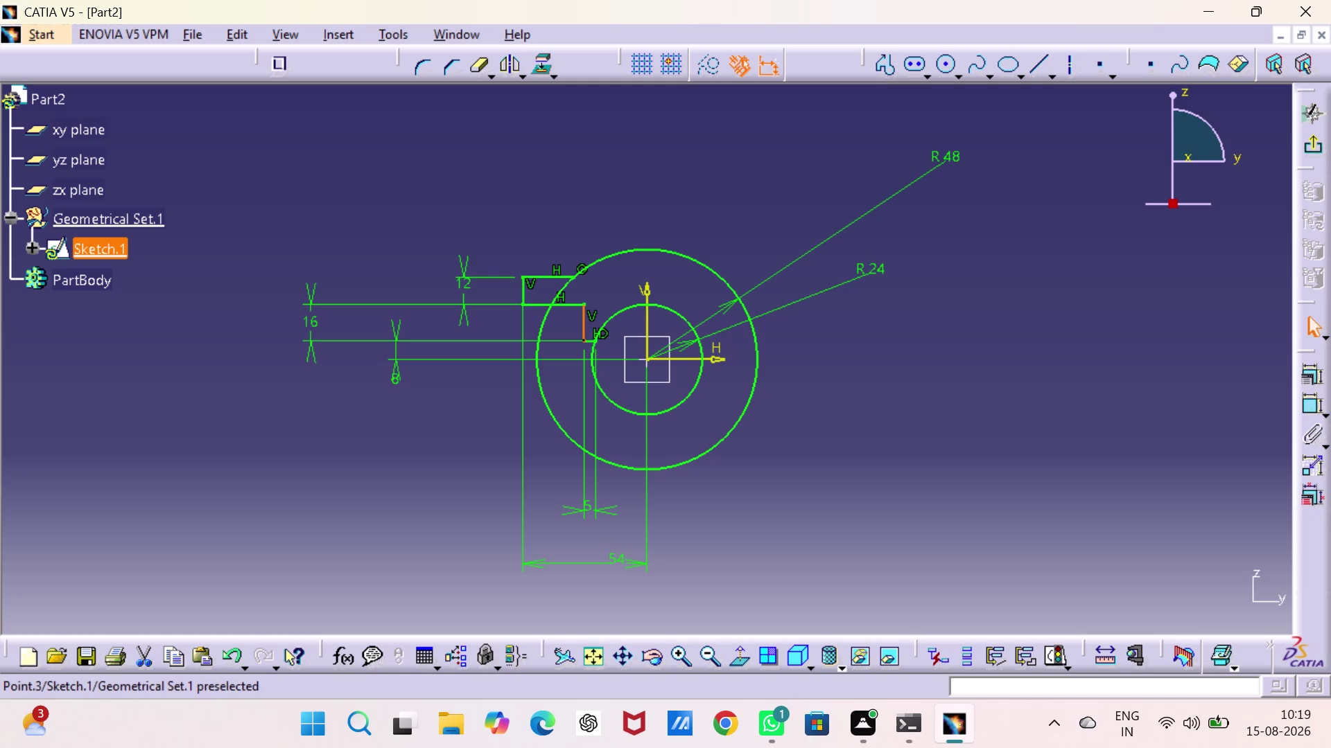
click(589, 341)
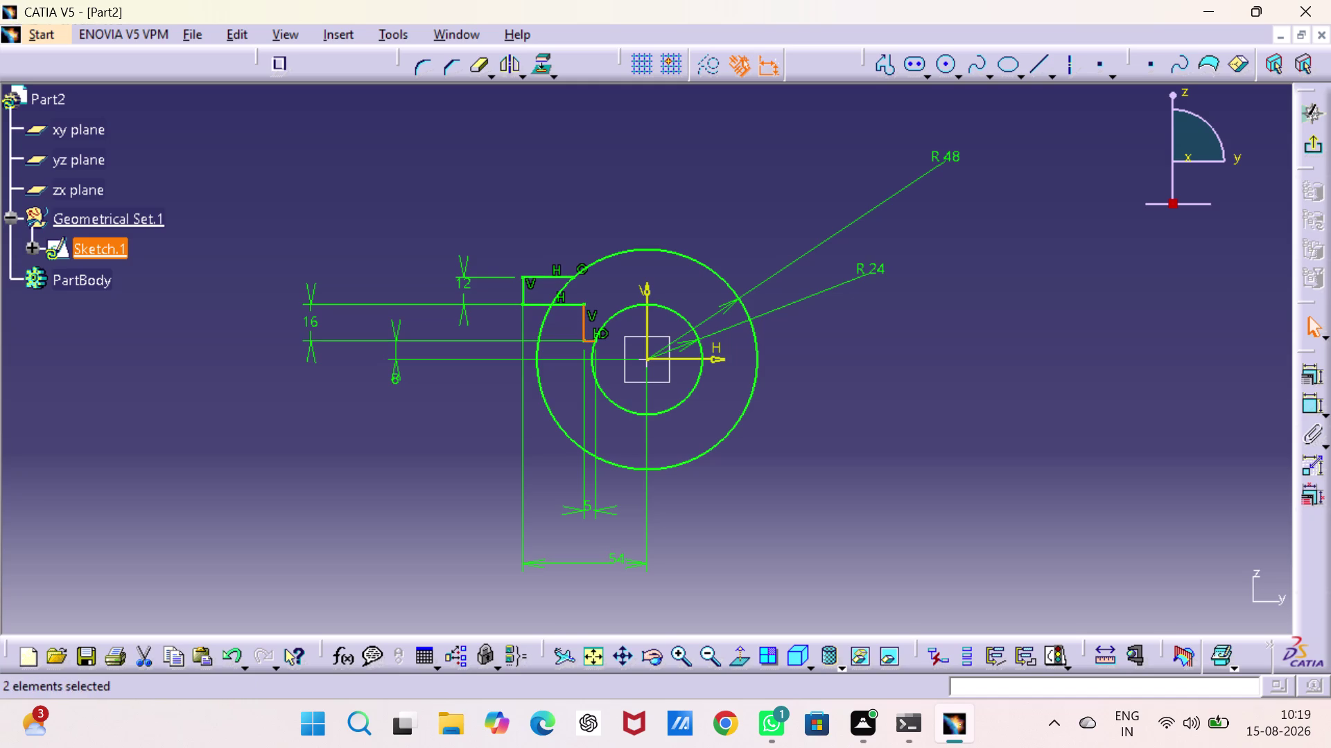
click(570, 299)
click(541, 274)
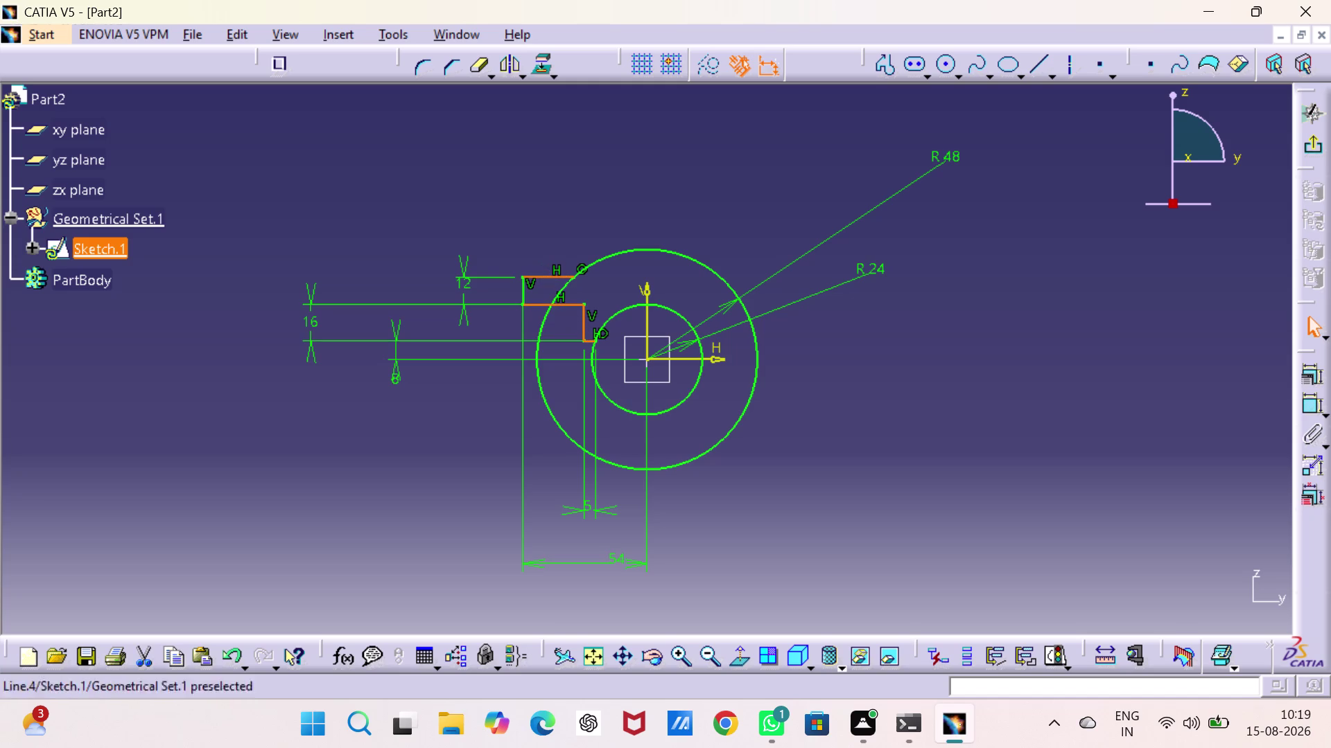
click(523, 287)
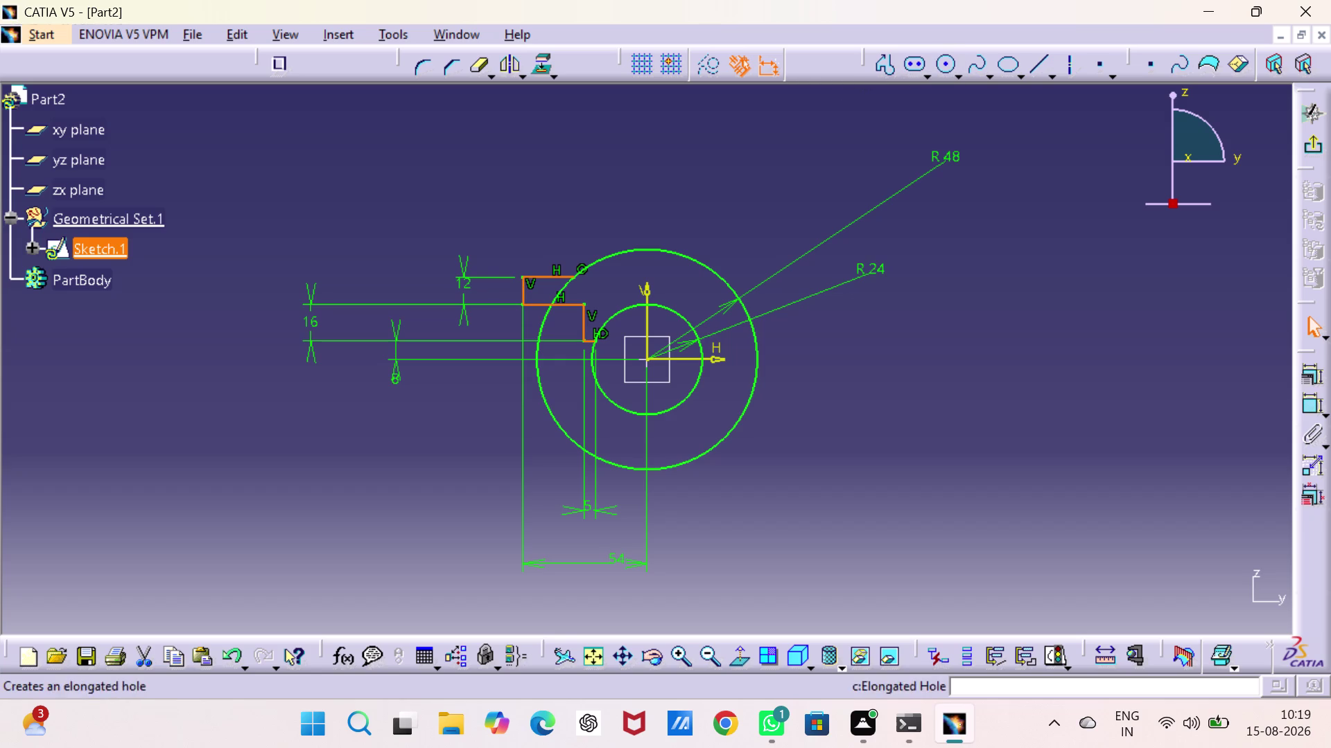
Mirror the selected profile across the V axis, then check it in isometric and normal views.
click(508, 67)
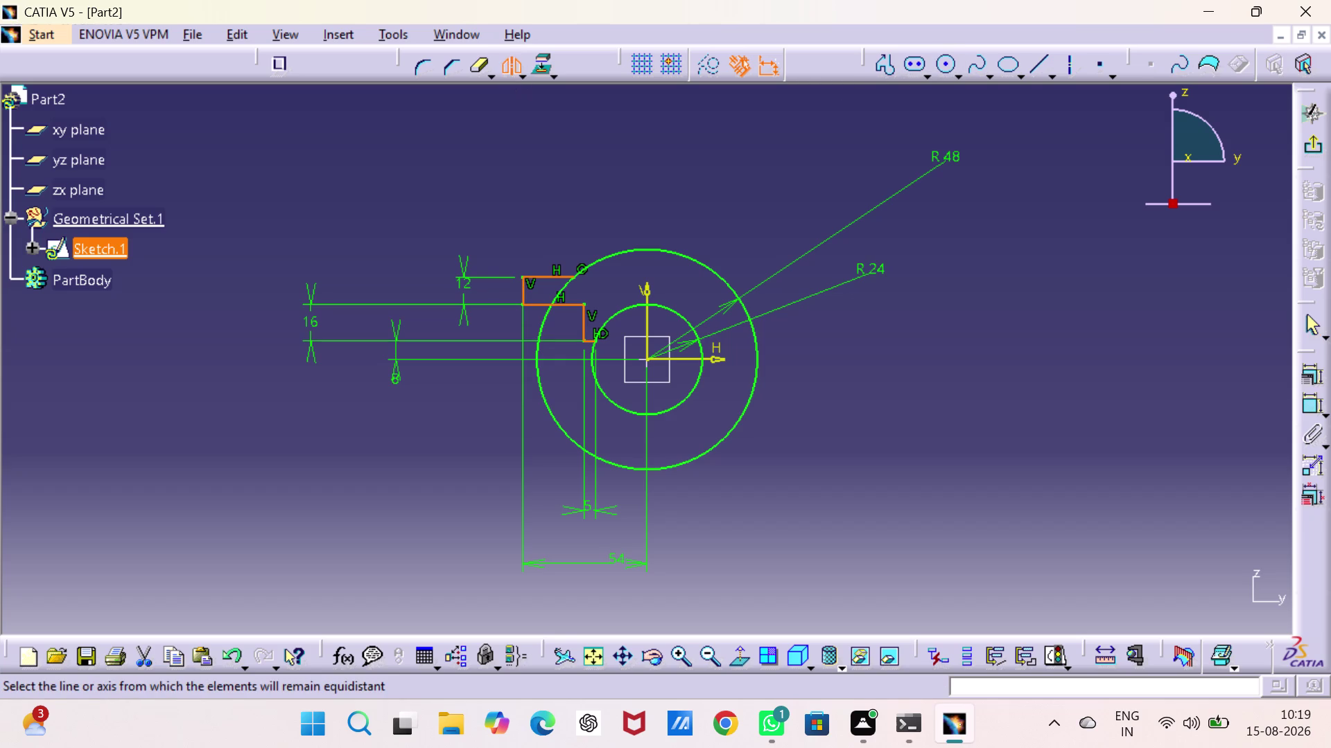
click(642, 290)
click(919, 324)
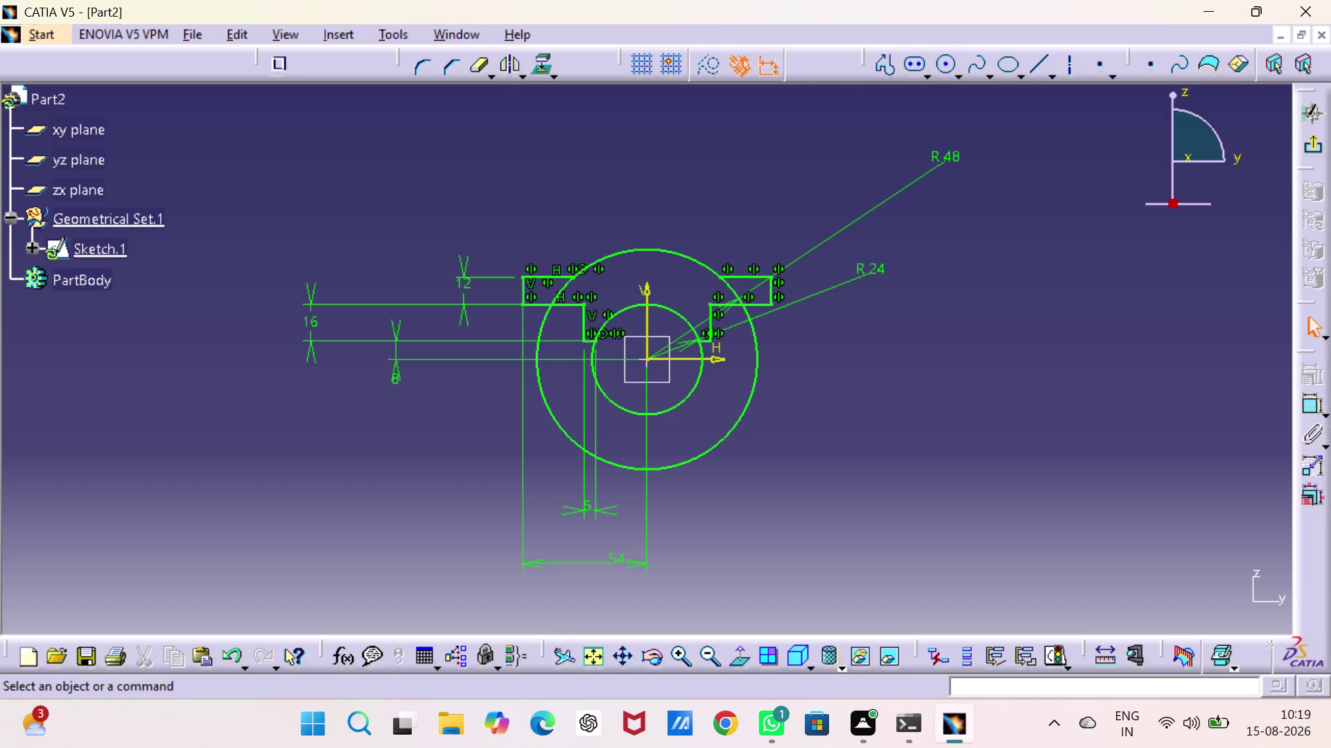
click(789, 656)
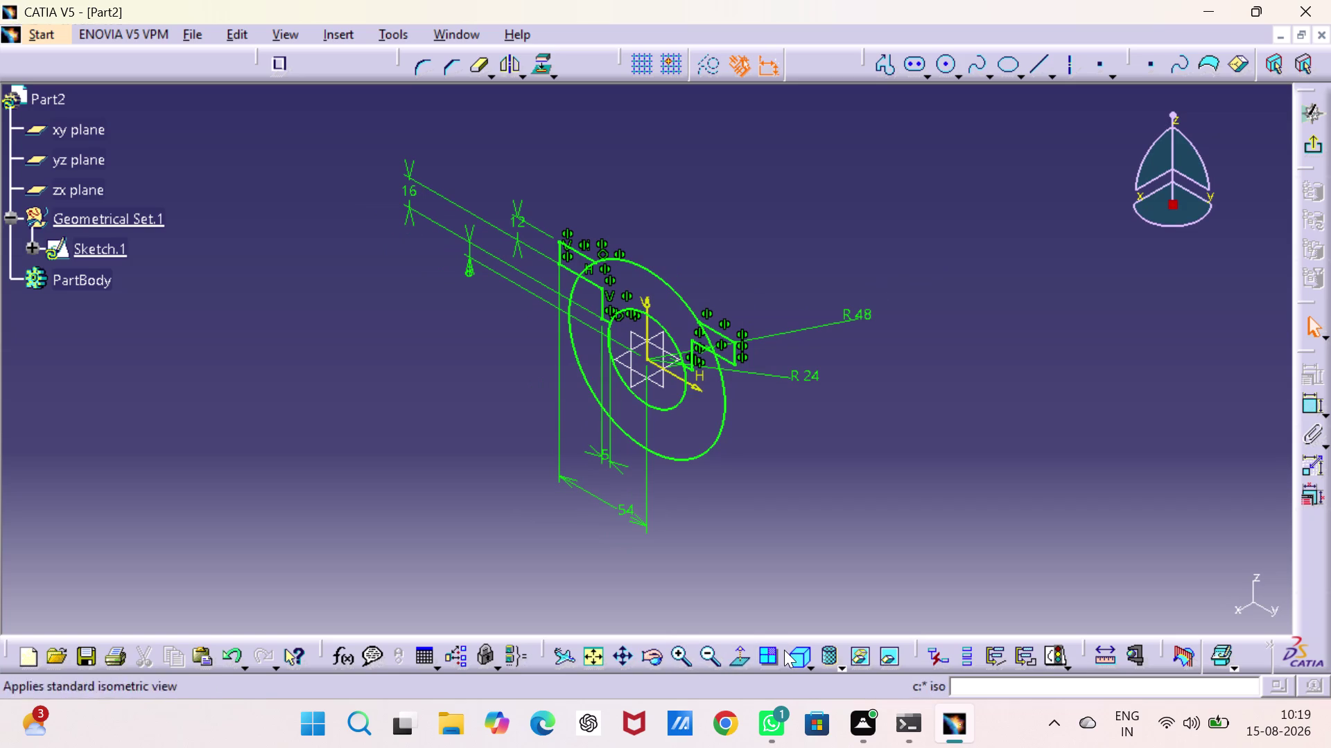
click(594, 658)
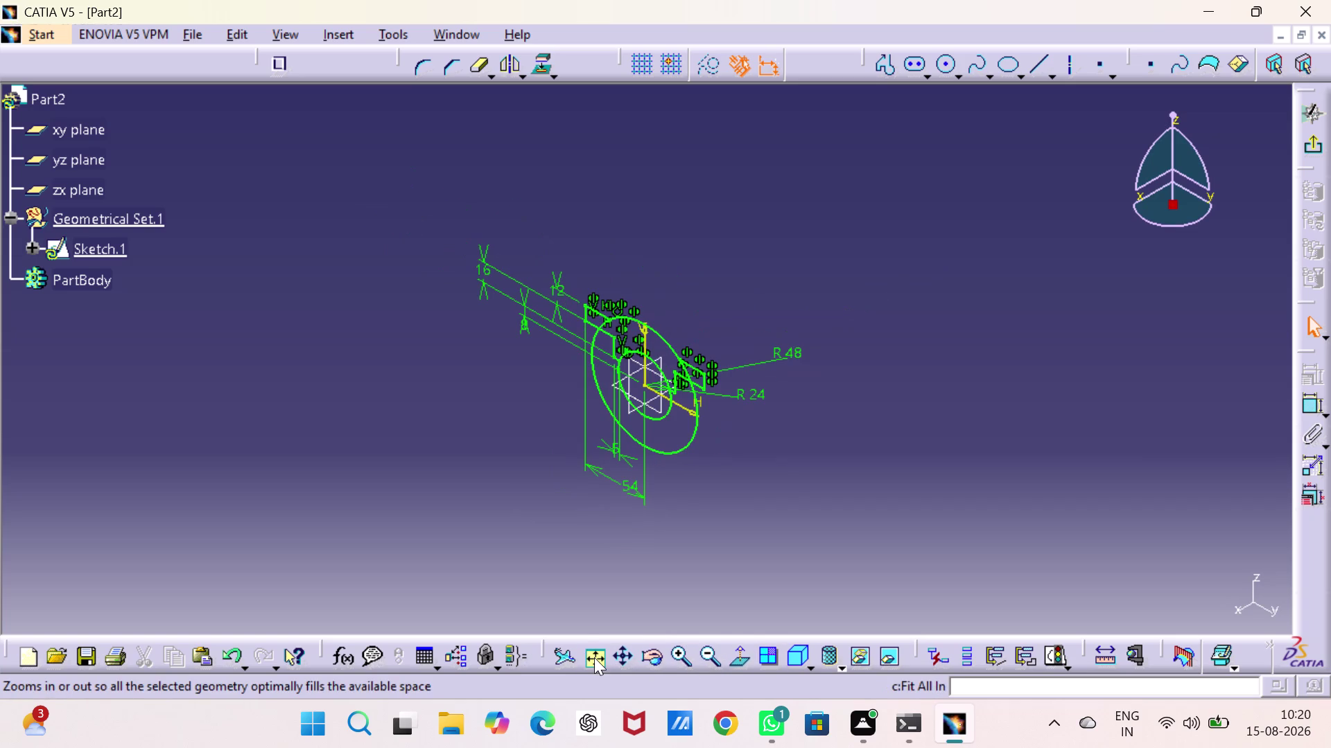
click(810, 658)
click(832, 514)
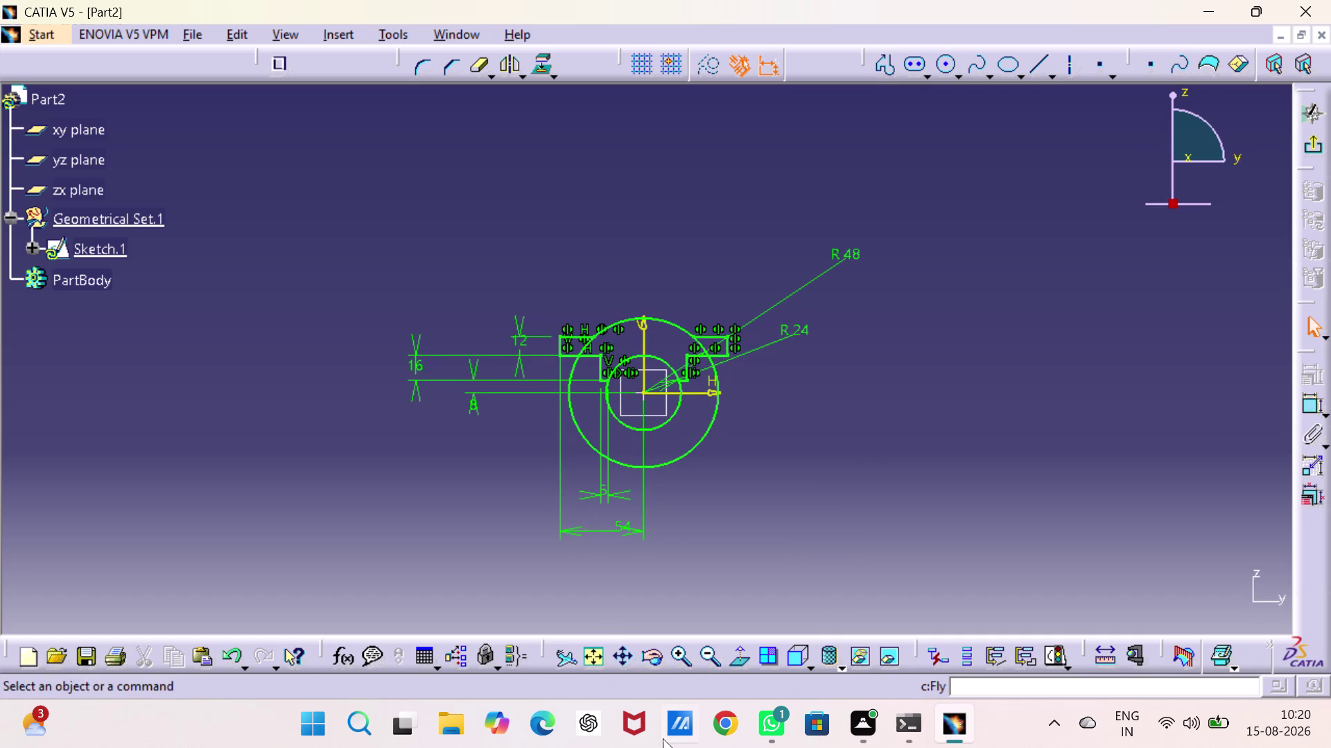
Quick-trim the lower halves of both circles and the arc portions inside each flange.
triple_click(674, 648)
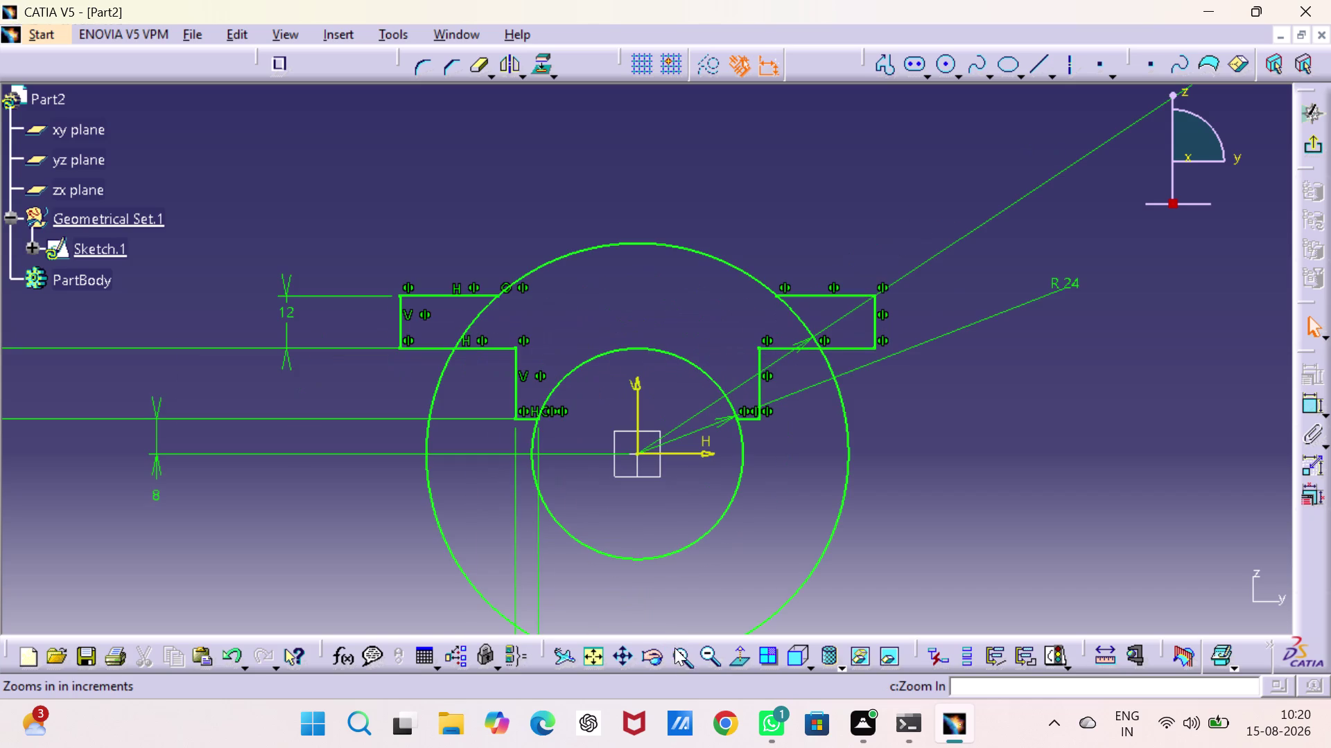
middle_click(916, 454)
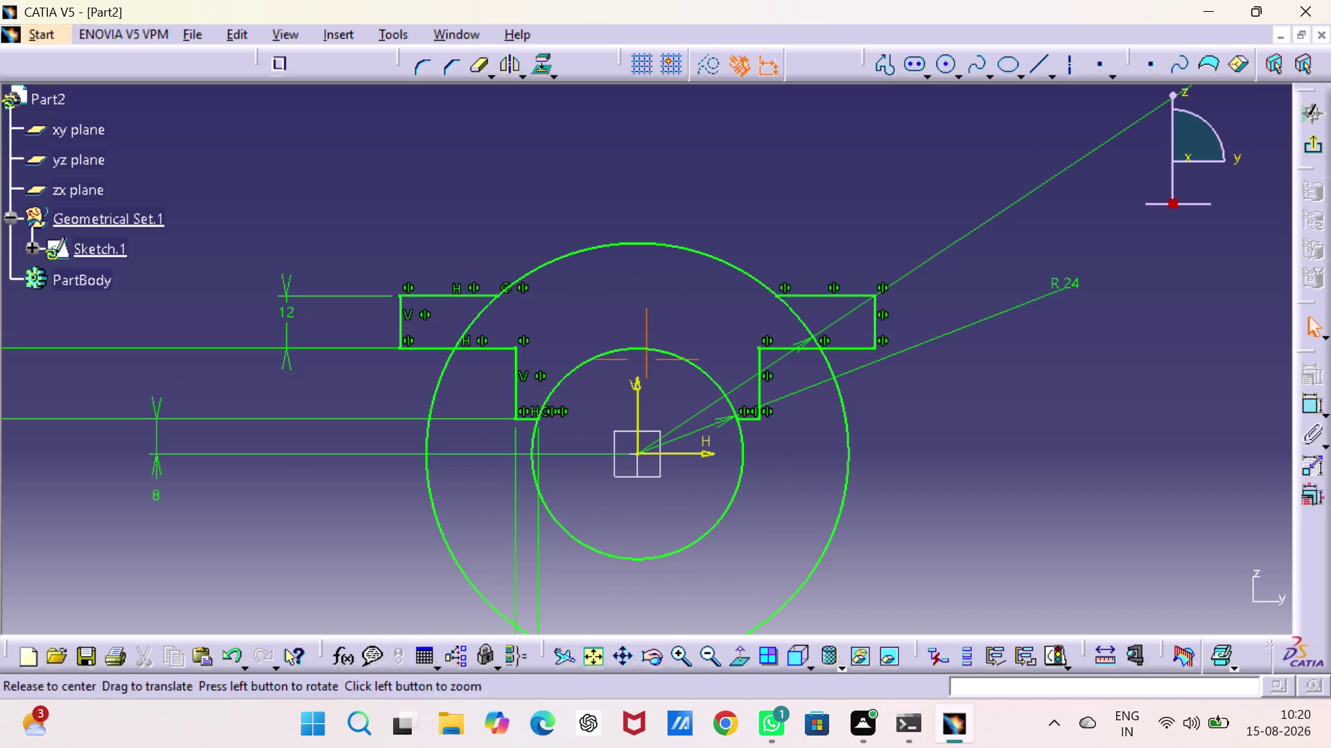
middle_drag(539, 396, 542, 396)
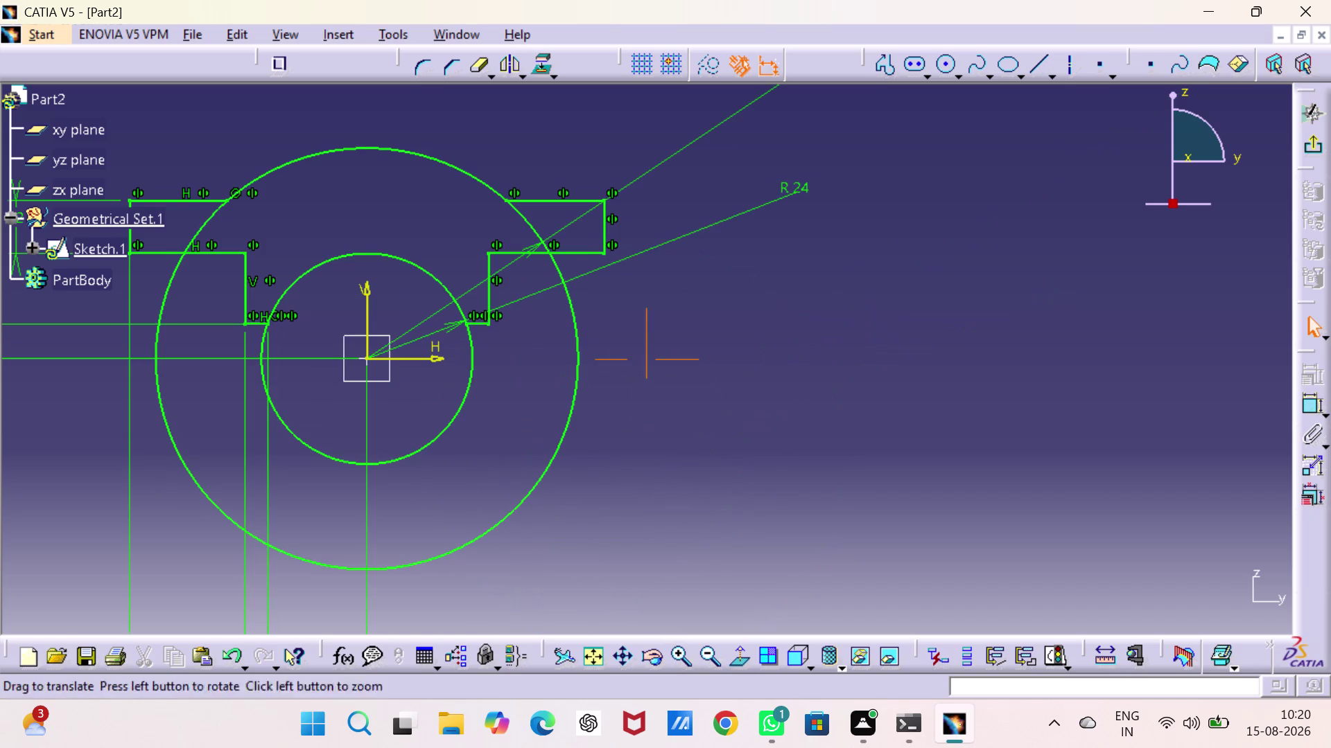
middle_drag(543, 397, 729, 385)
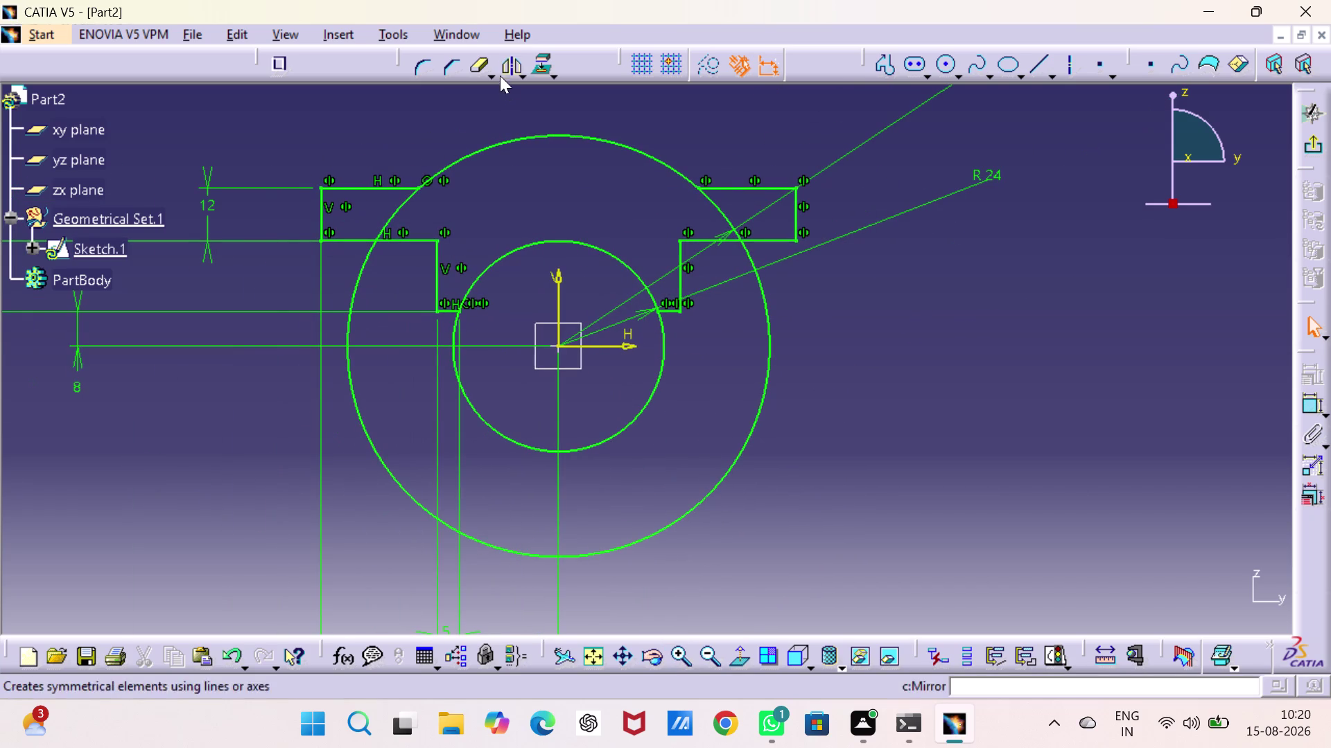
double_click(481, 72)
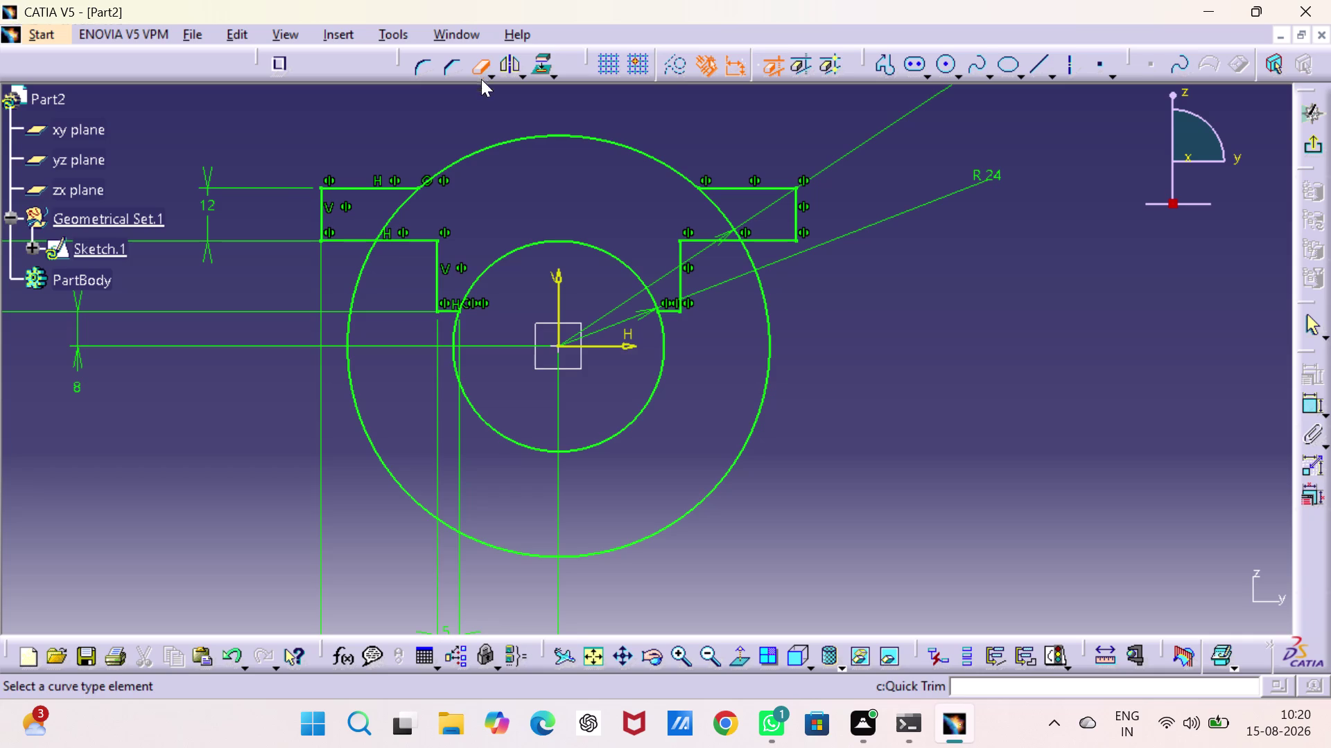
click(456, 326)
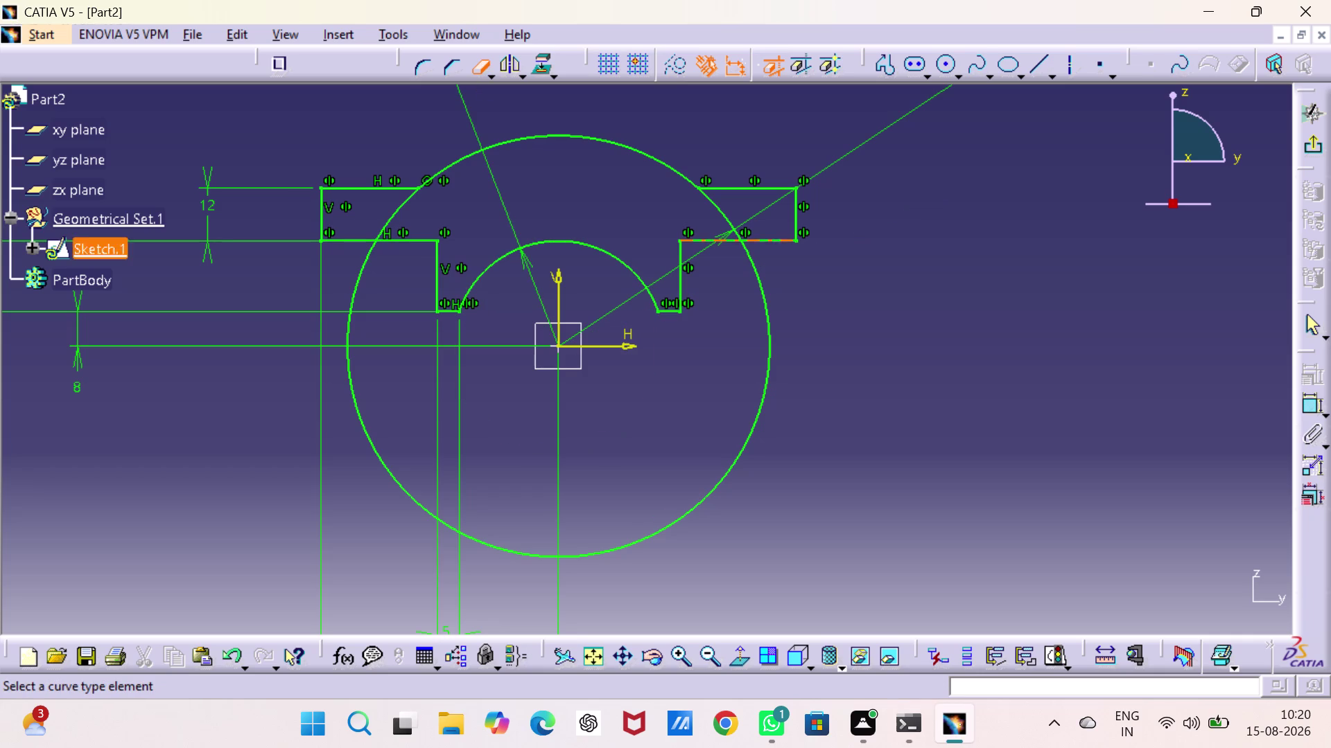
click(757, 286)
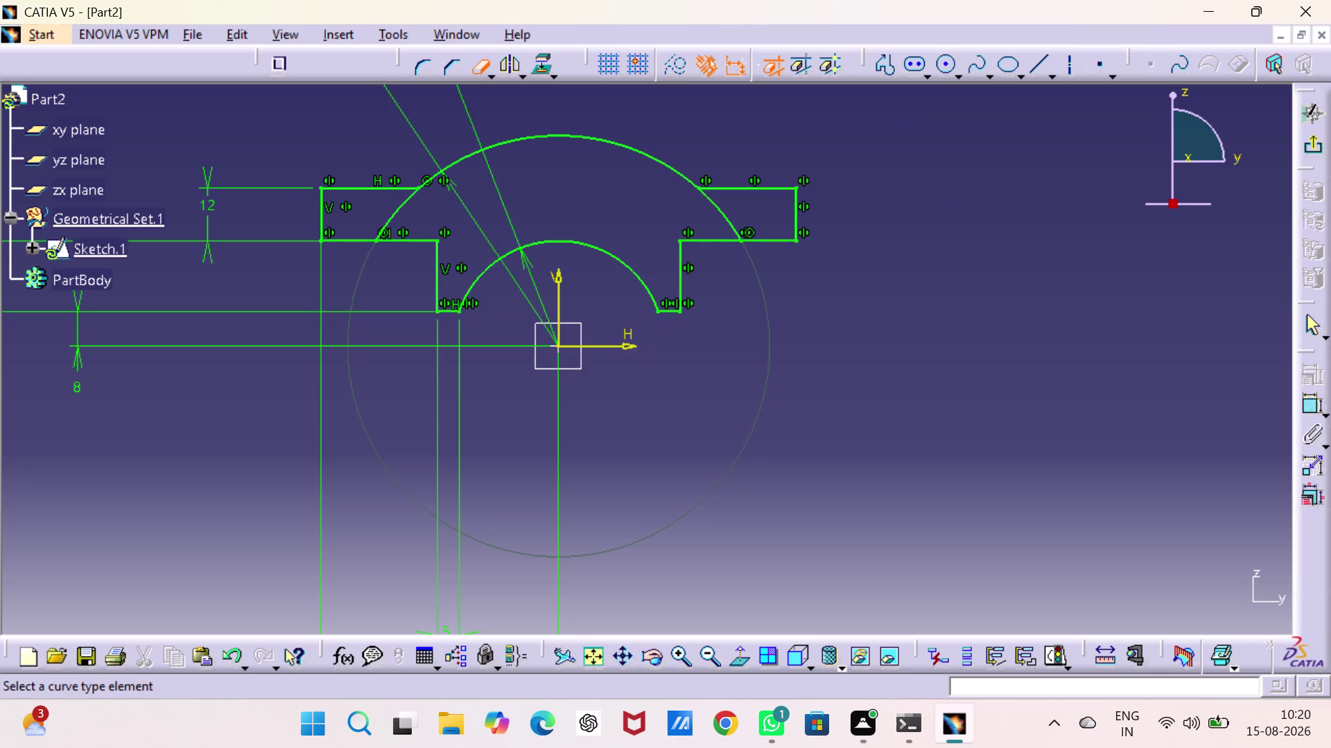
click(726, 223)
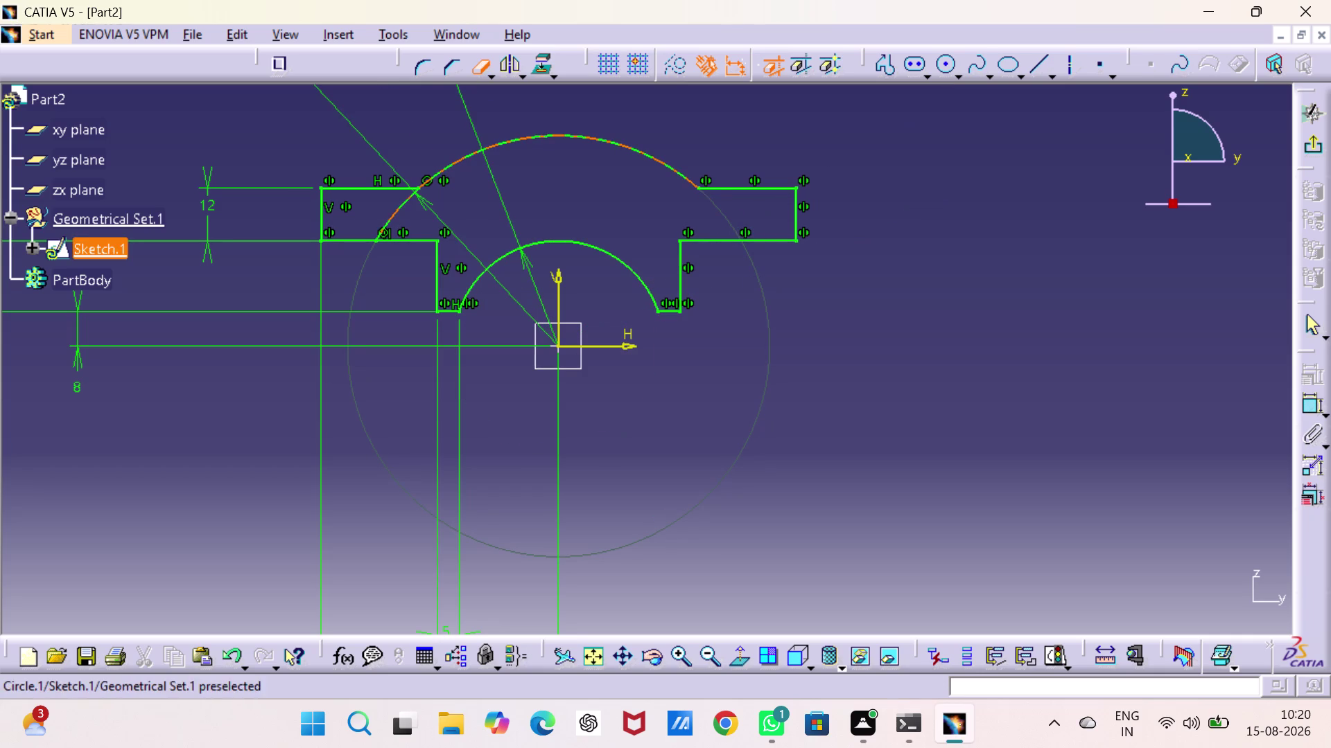
click(401, 206)
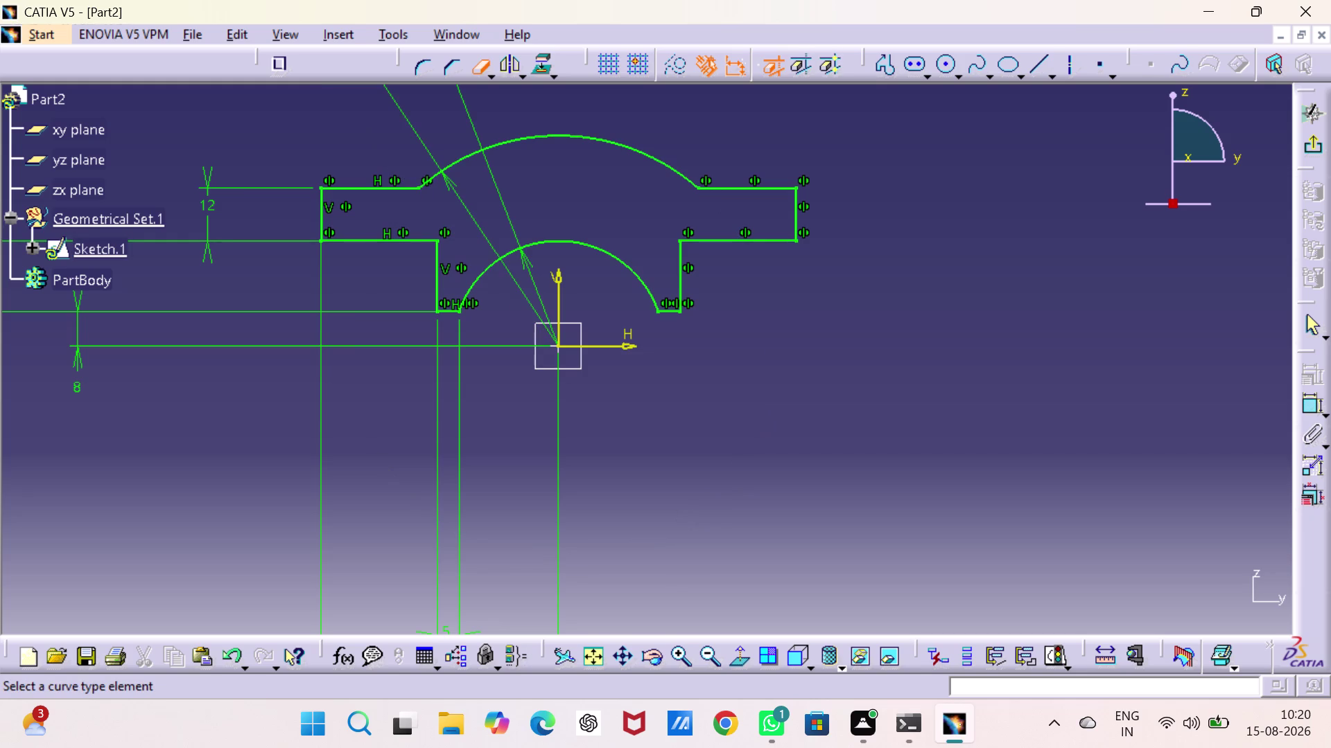
key(Escape)
click(1308, 407)
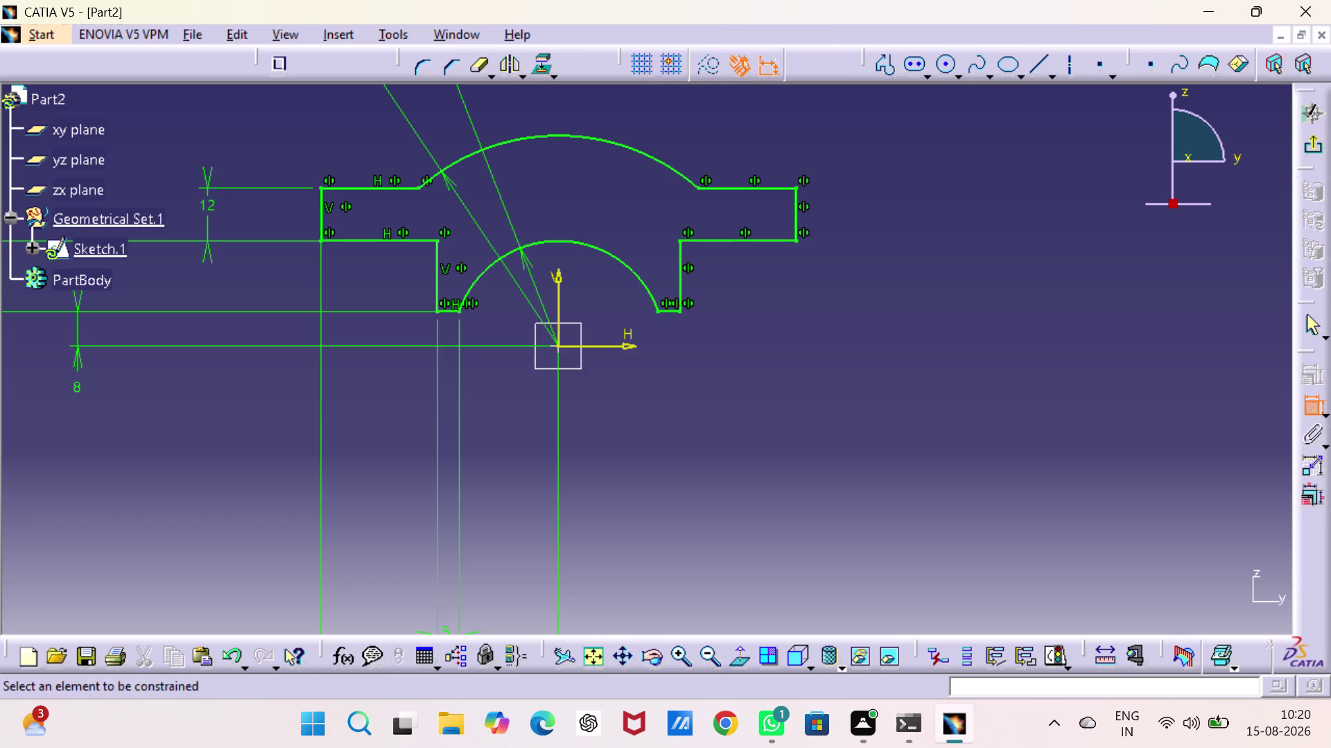
click(435, 278)
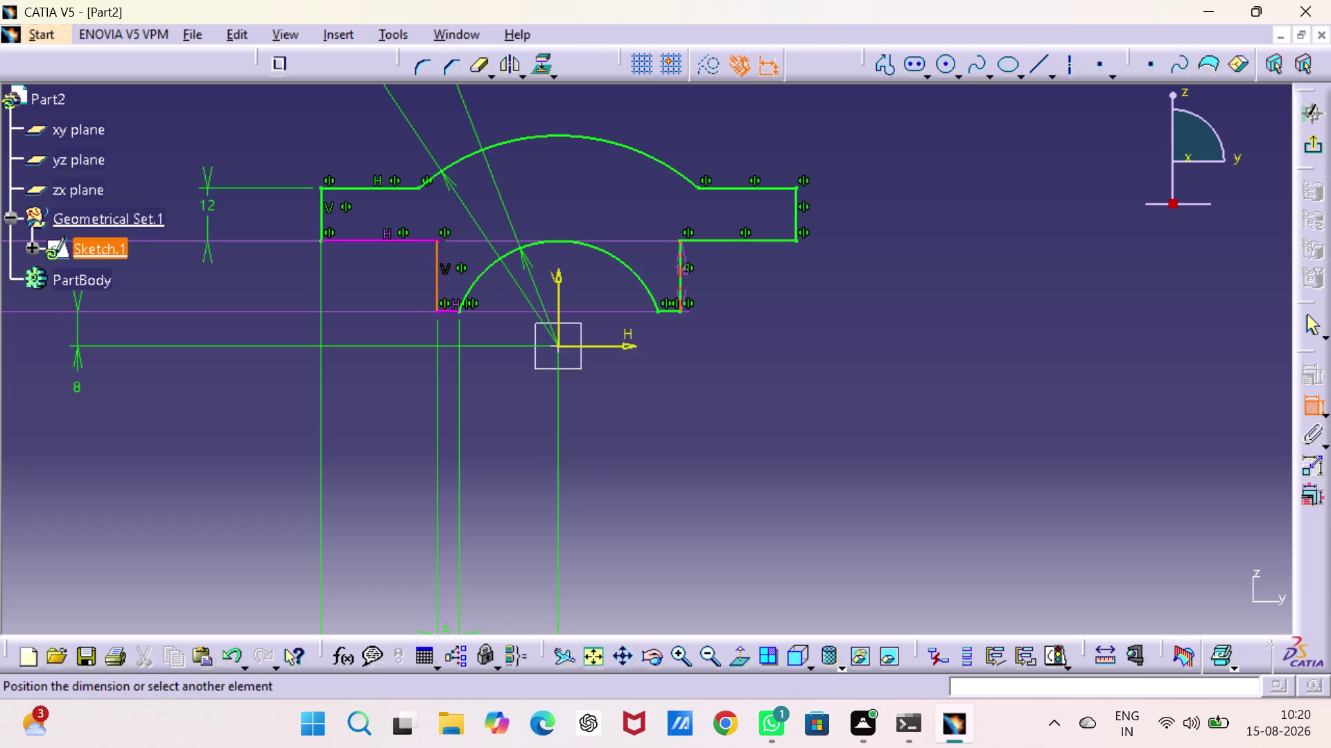
click(683, 273)
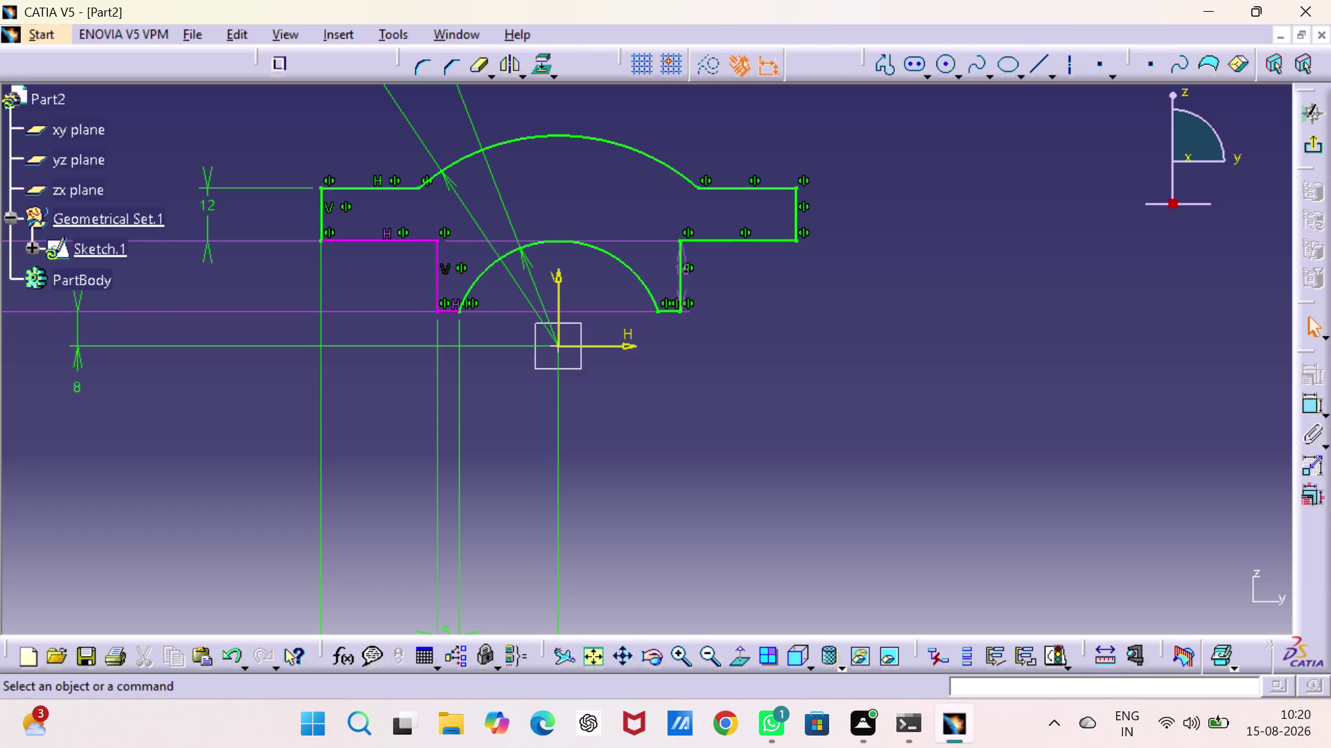
key(grave)
key(Escape)
key(Escape)
key(ctrl+z)
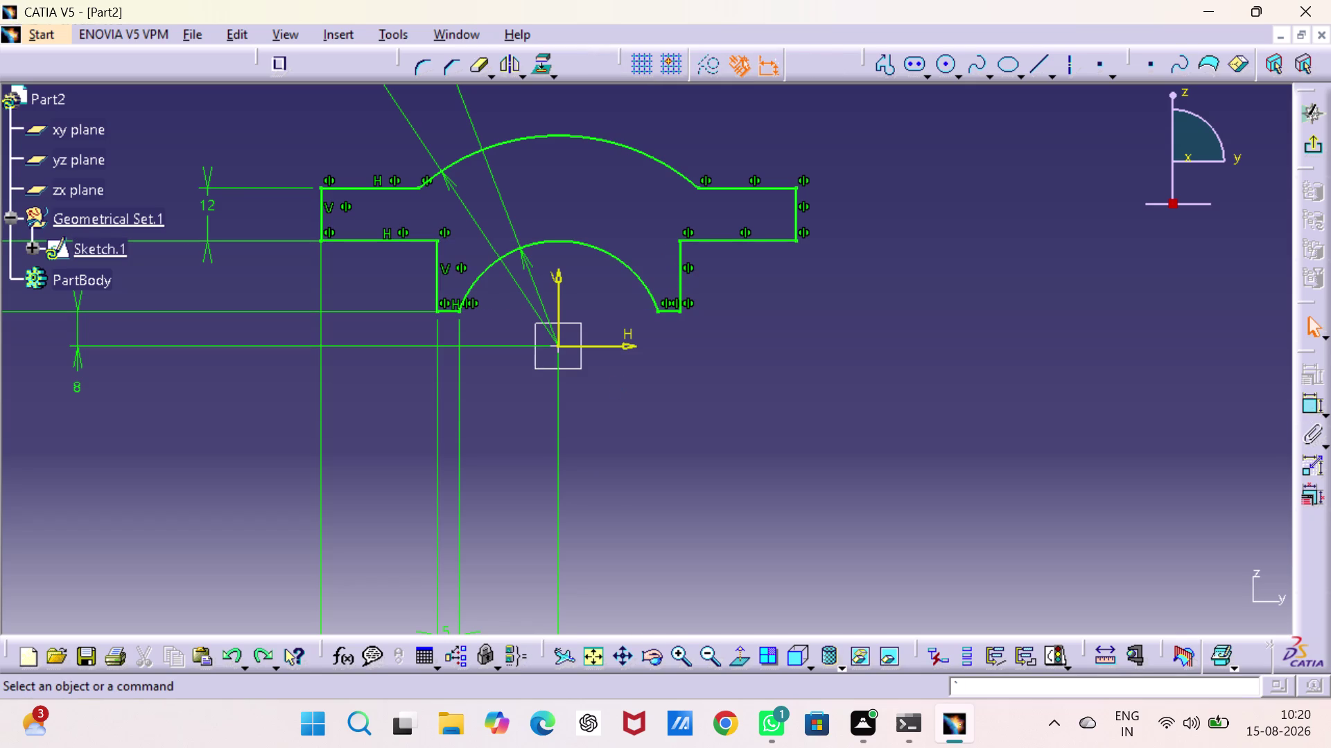
click(1309, 400)
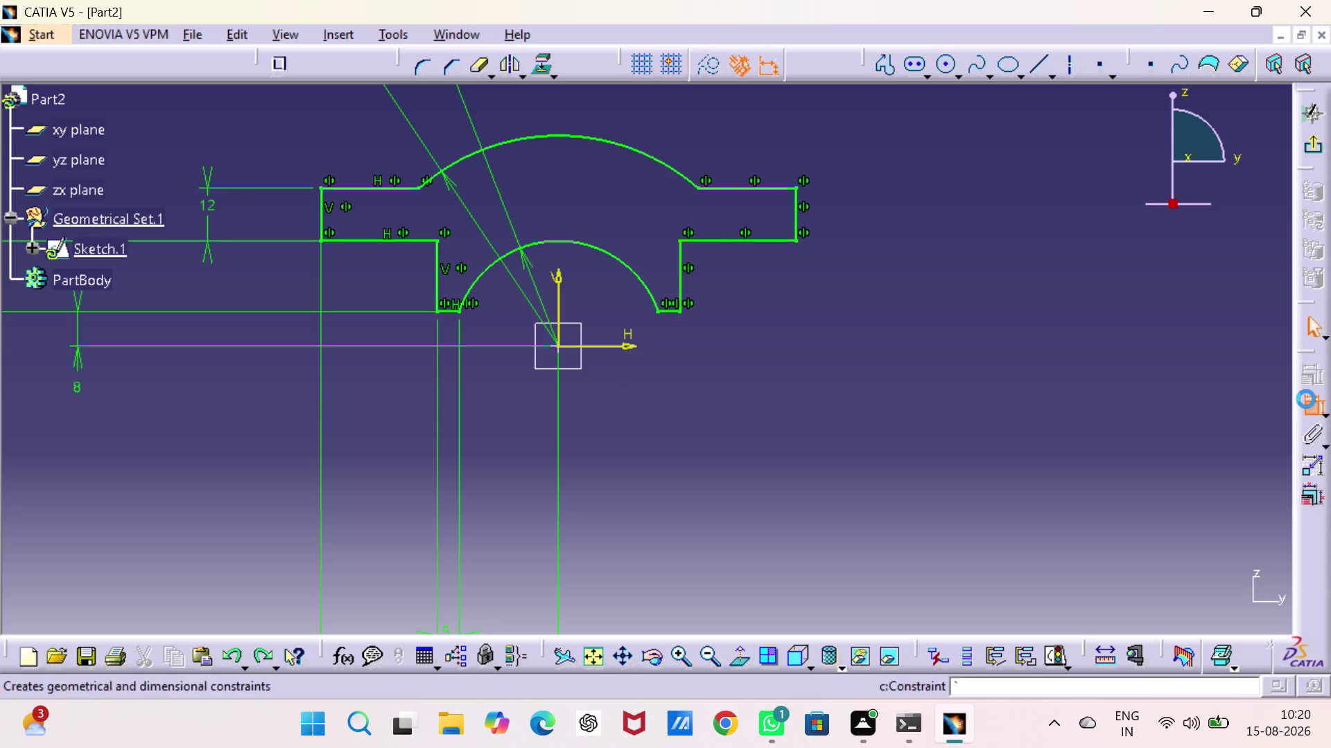
click(436, 263)
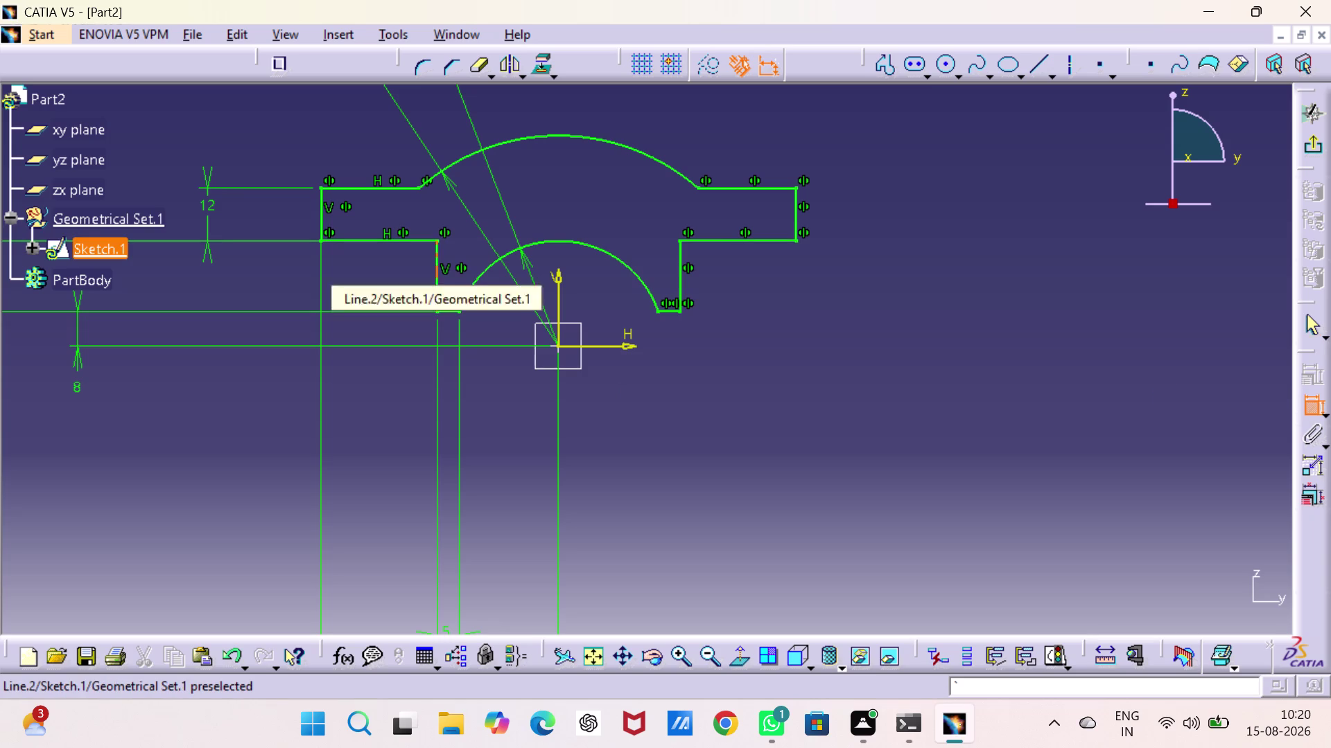
click(679, 280)
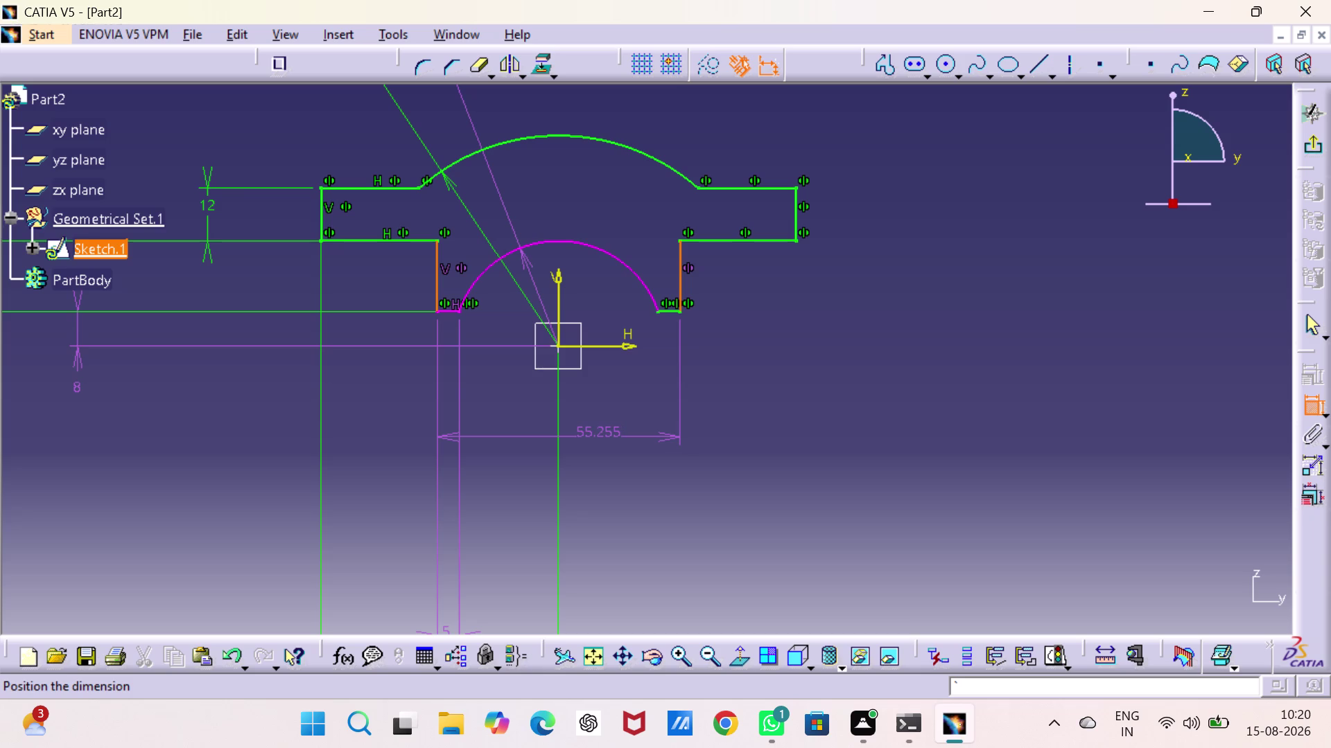
click(598, 438)
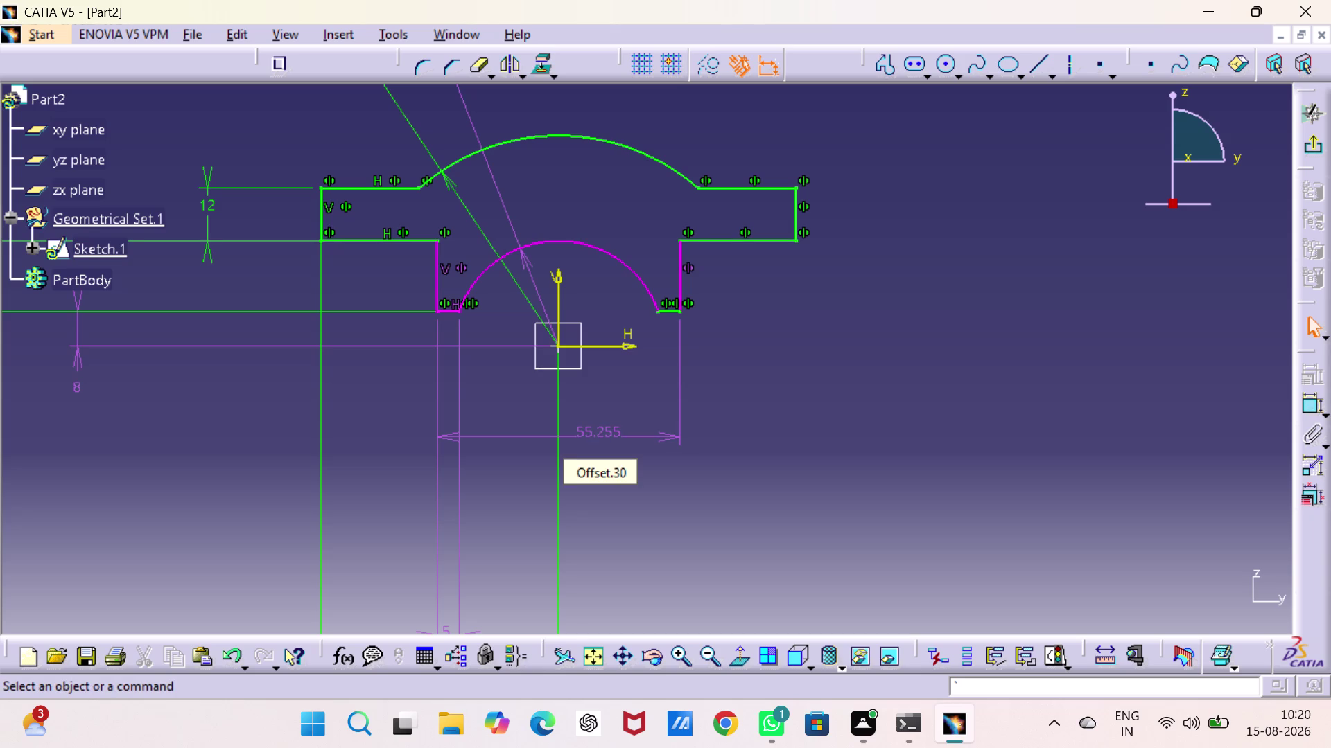
key(Escape)
key(Escape)
key(ctrl+z)
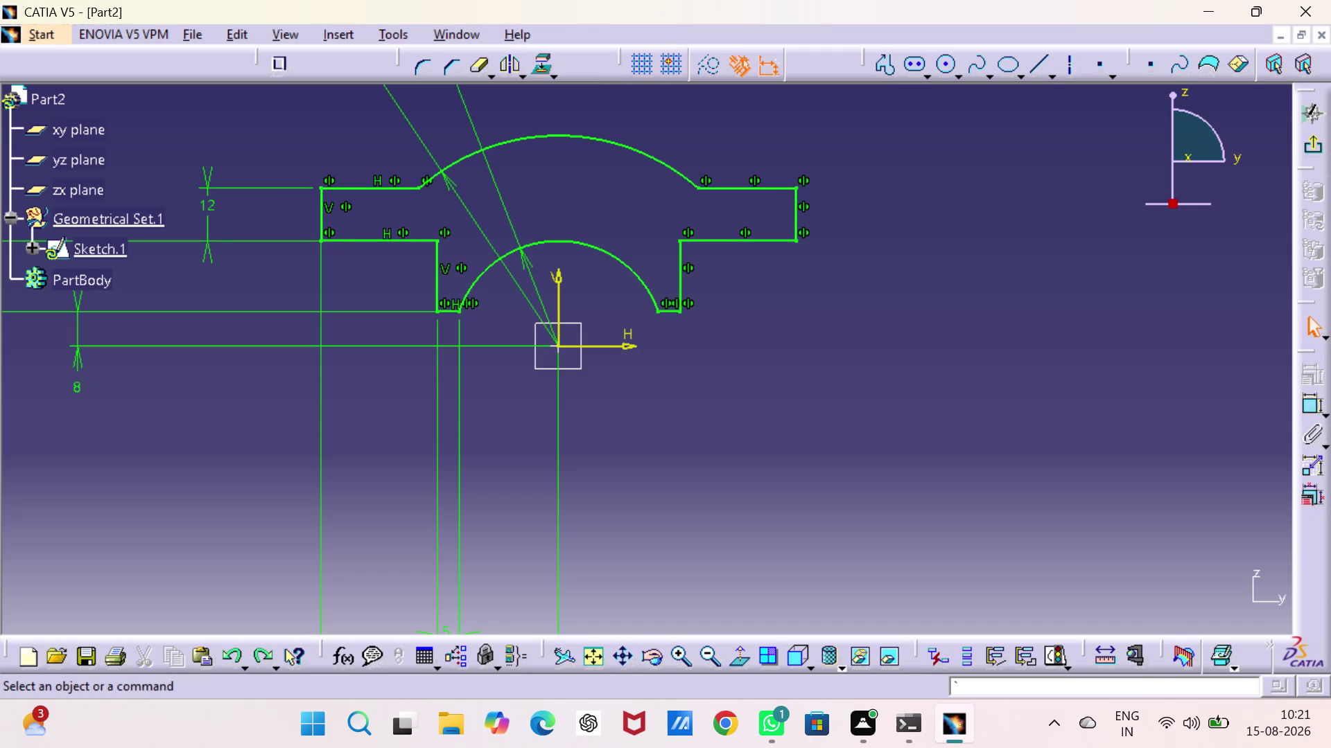
middle_drag(547, 282, 598, 457)
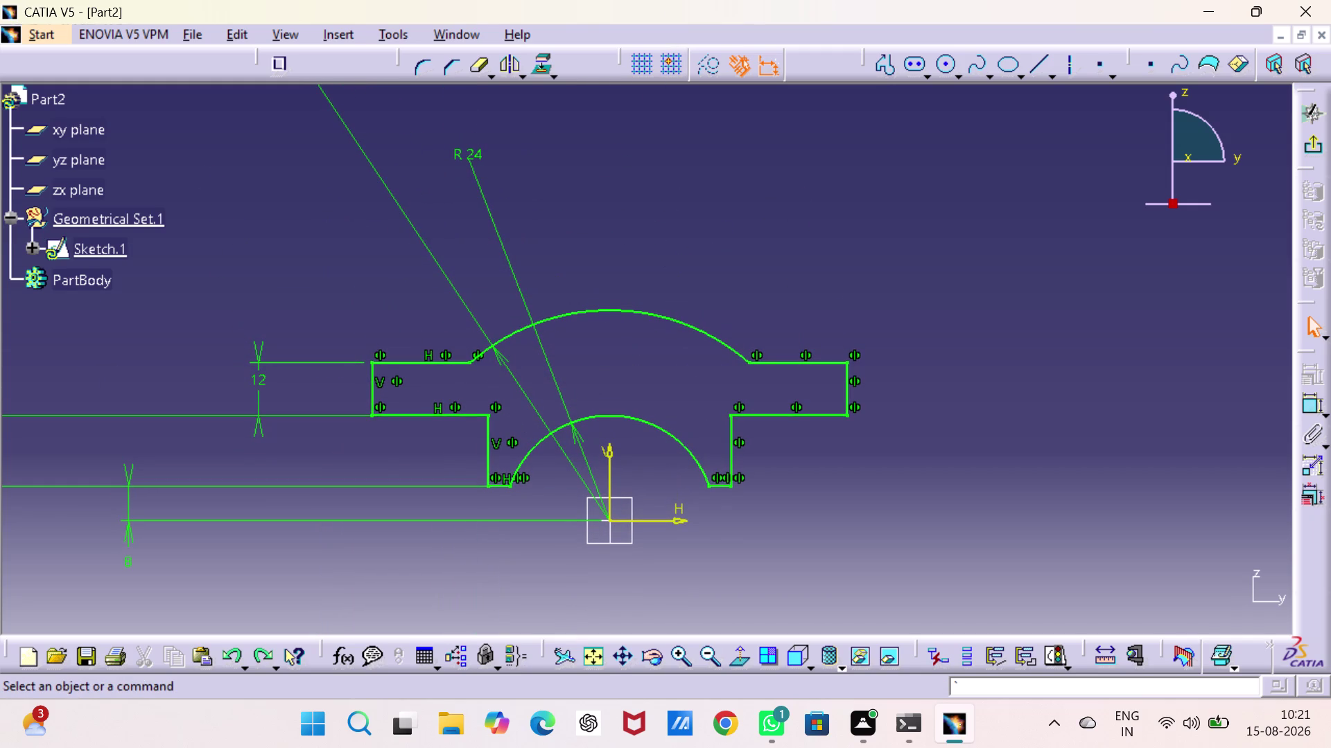
middle_drag(598, 457, 592, 454)
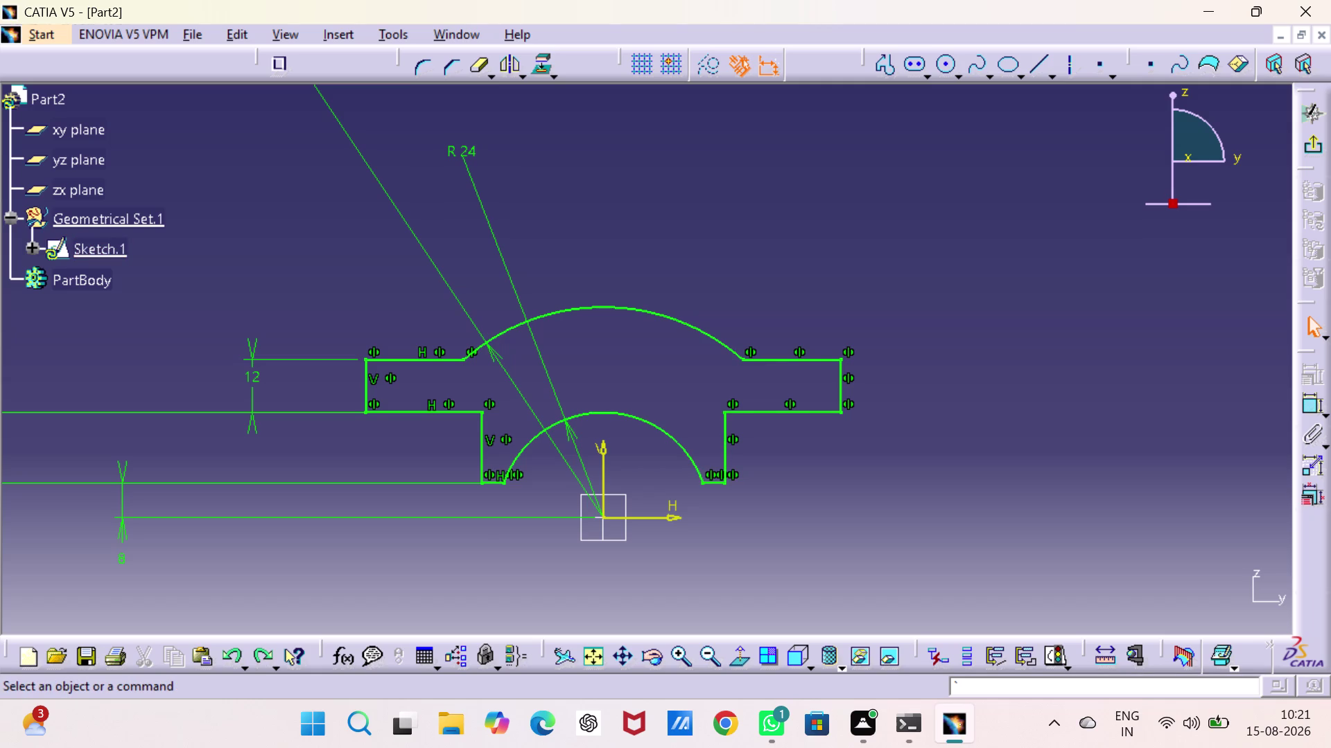
middle_drag(418, 492, 421, 323)
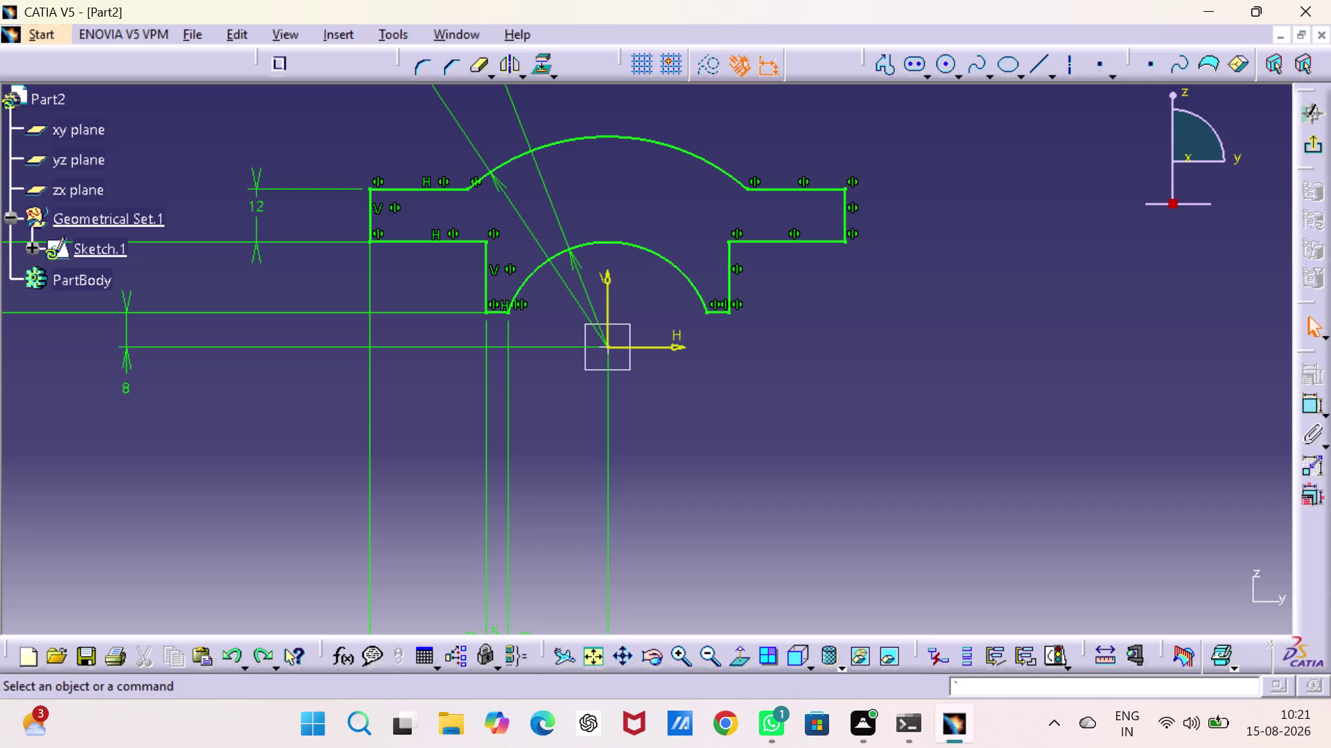
click(1310, 145)
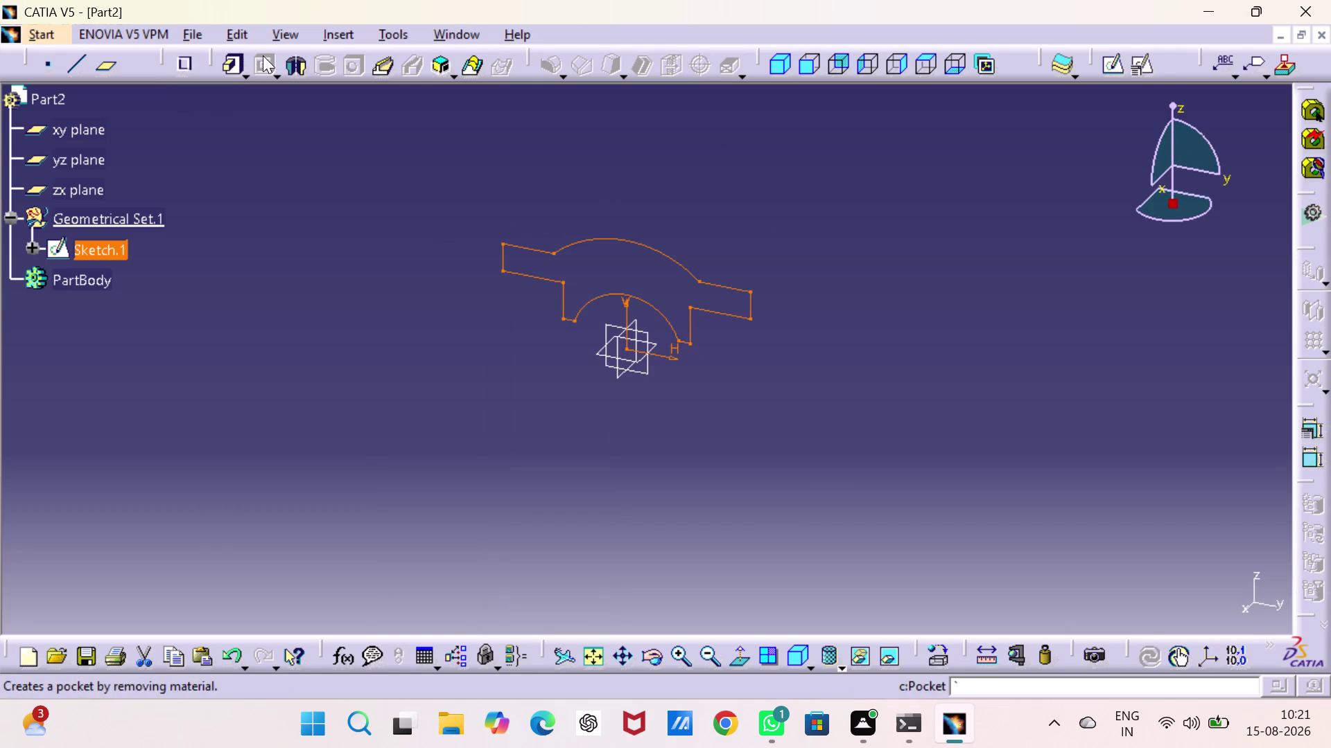
Pad the sketch with Mirrored extent and a 23 mm length.
click(224, 68)
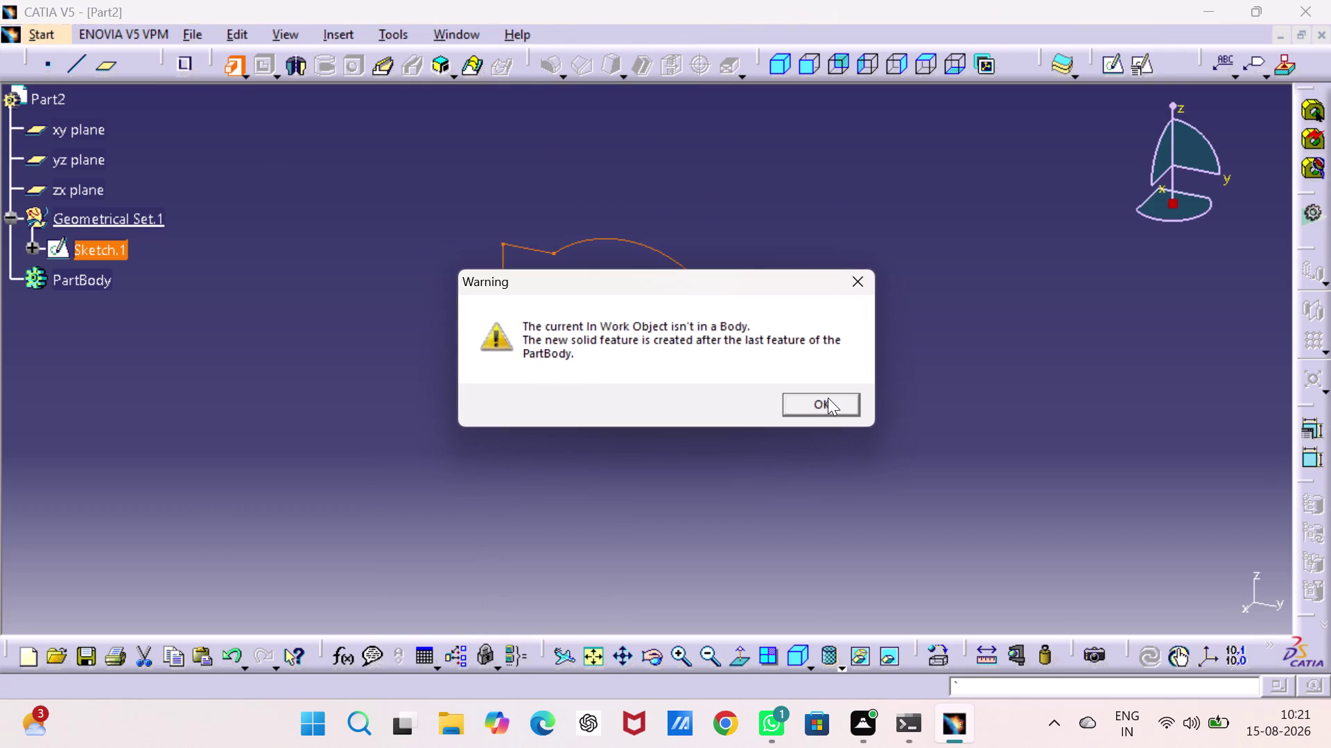
click(827, 398)
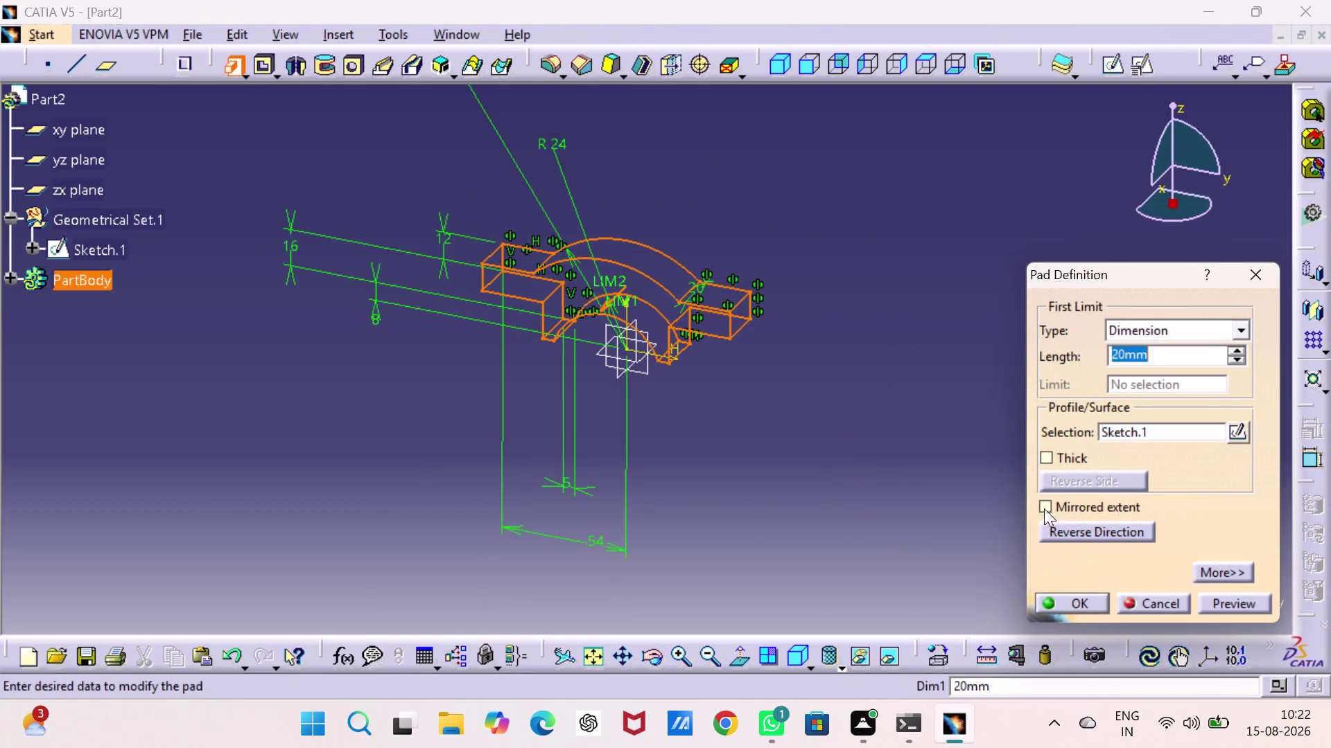
click(1036, 505)
click(1047, 503)
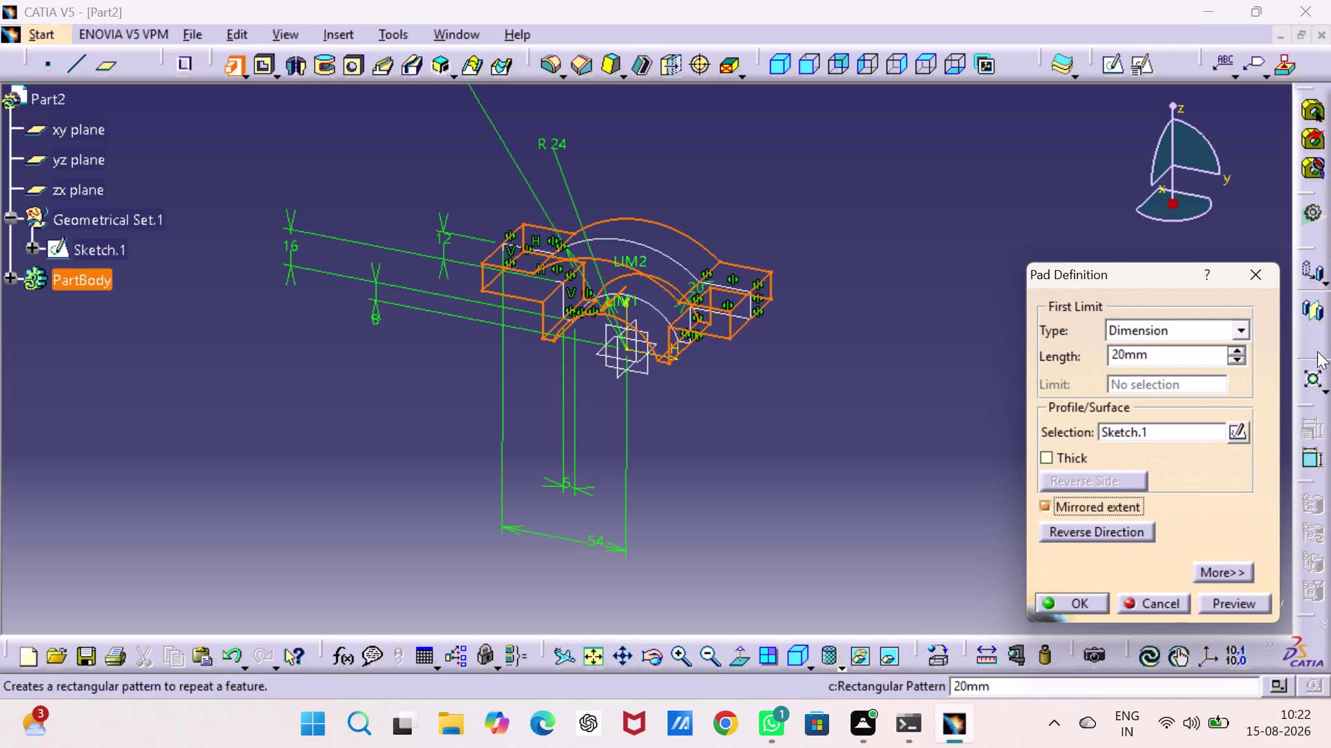
triple_click(1231, 348)
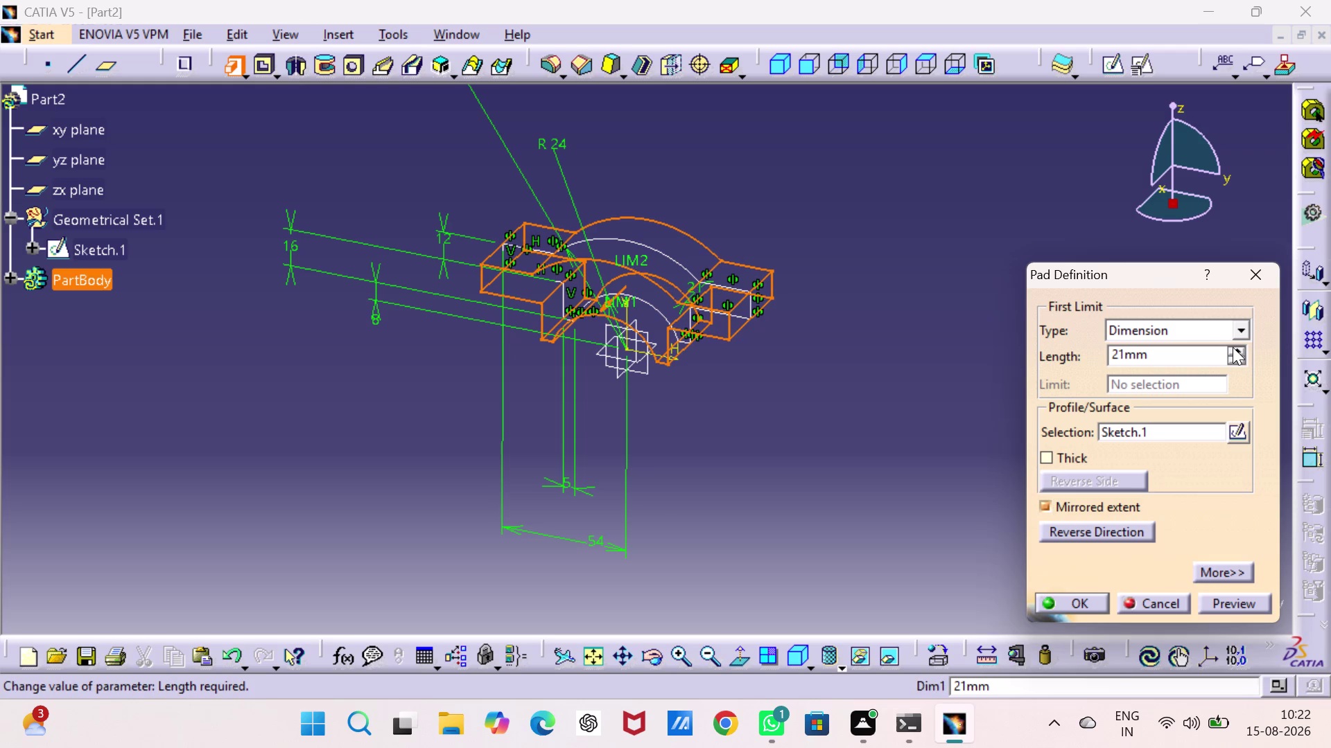
click(1232, 347)
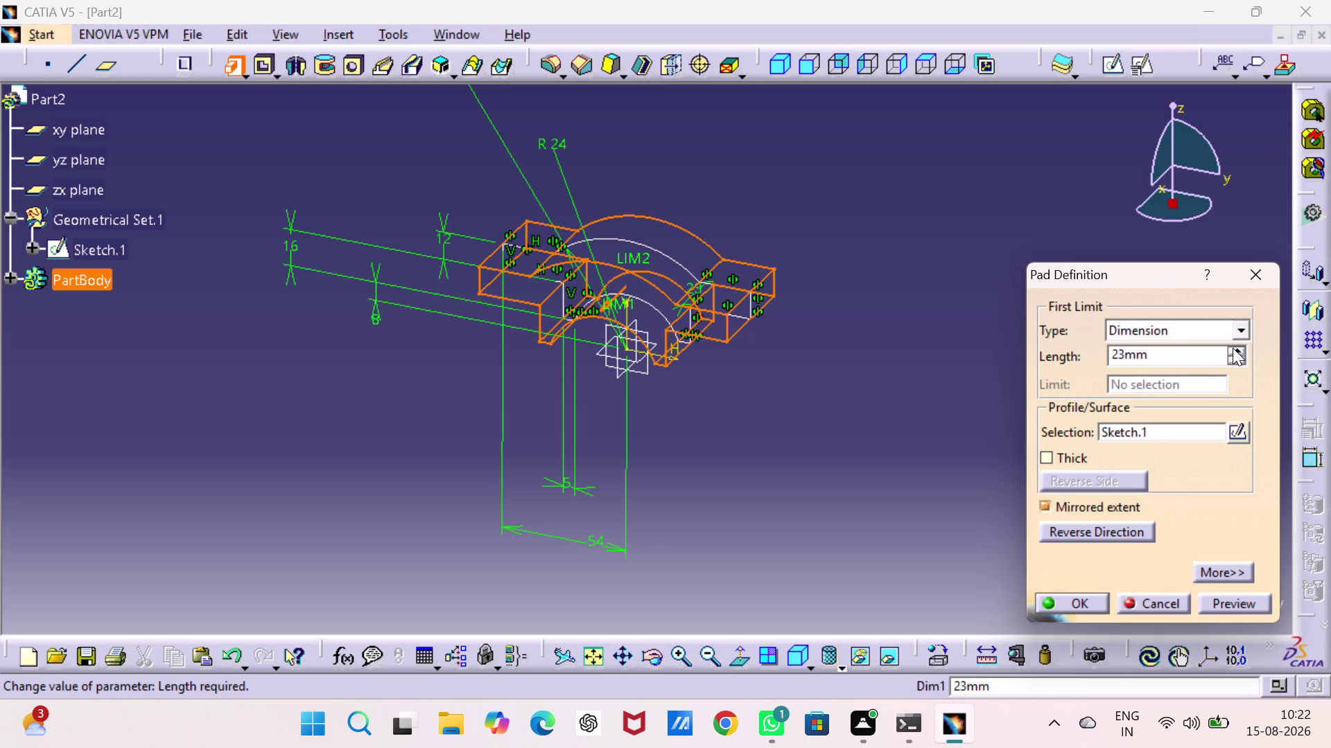
click(1096, 605)
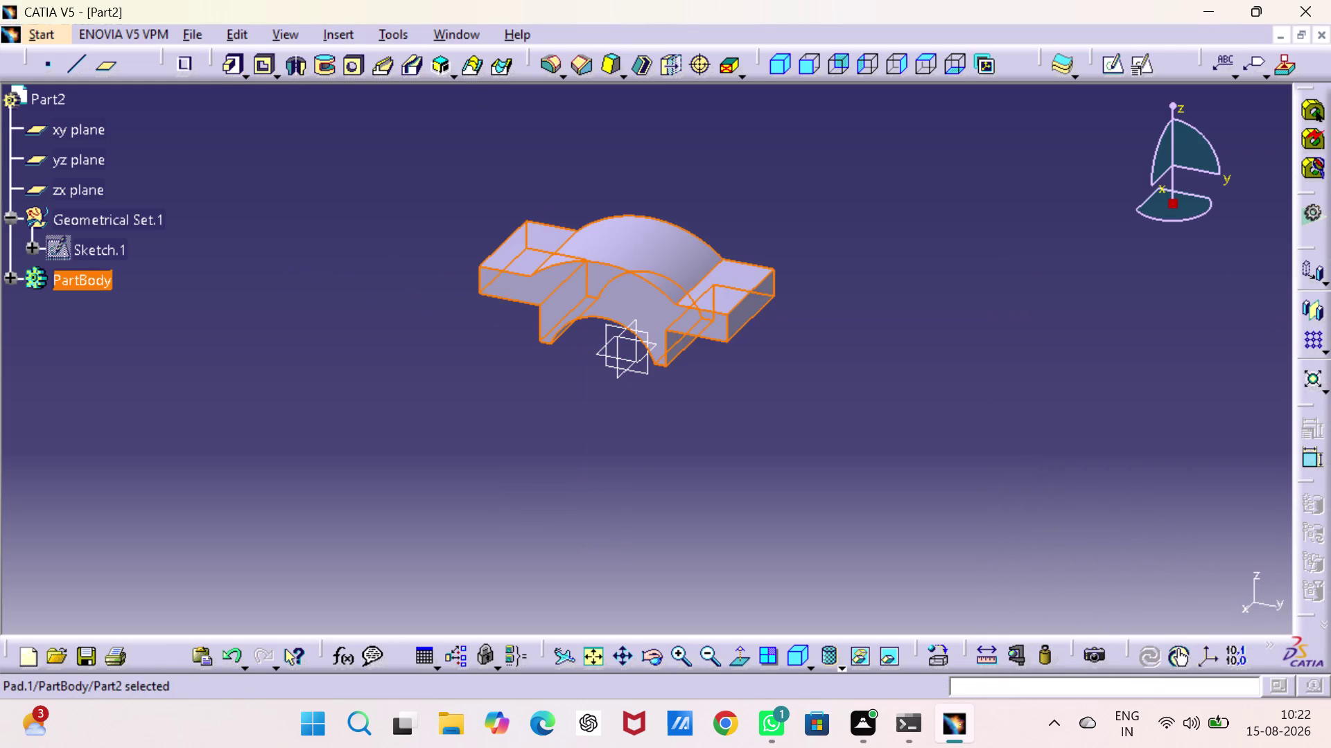
Switch the new solid's display style to plain Shading.
click(995, 515)
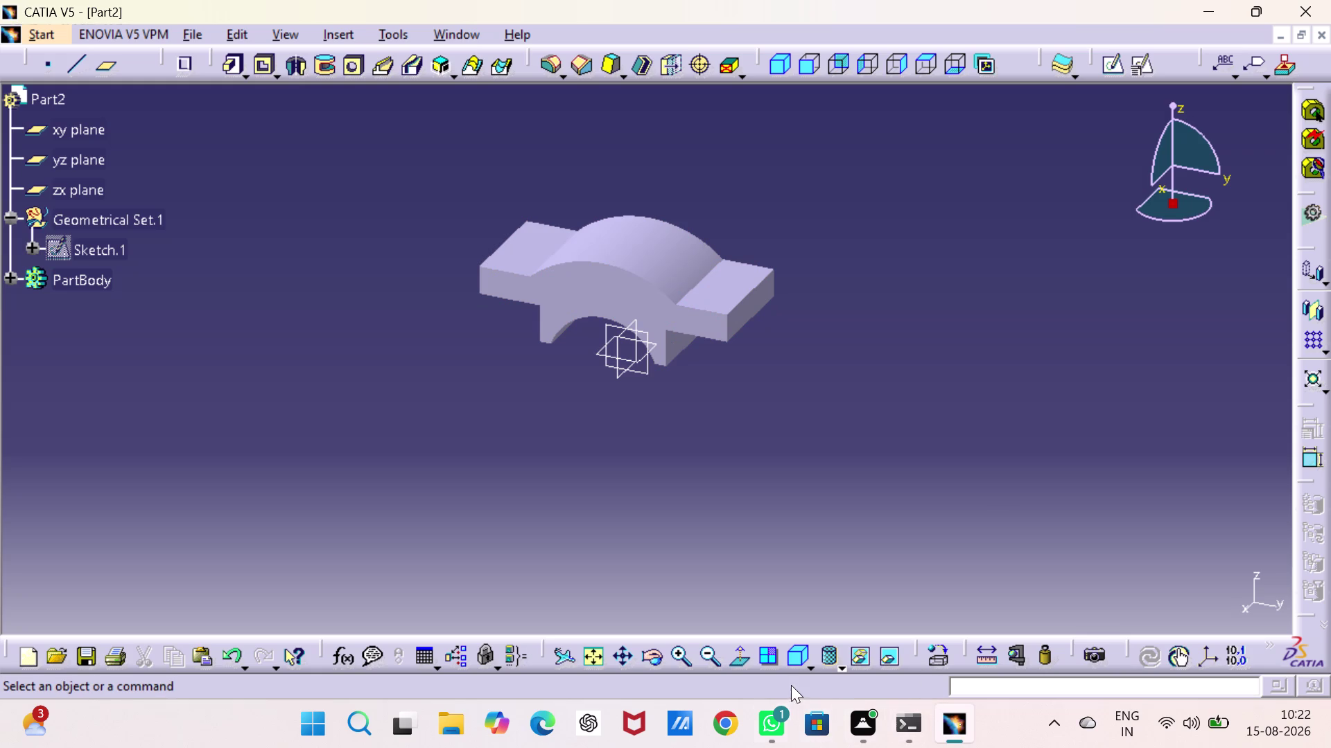
click(845, 667)
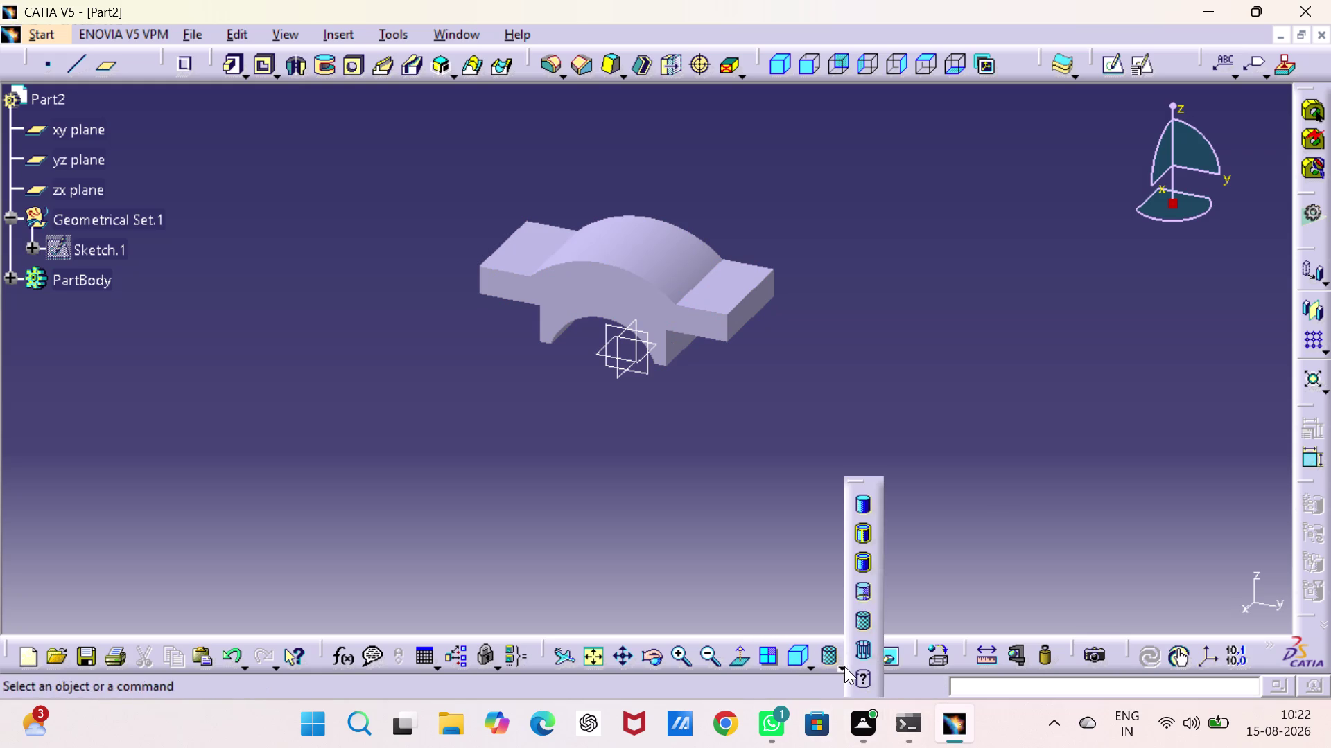
click(868, 503)
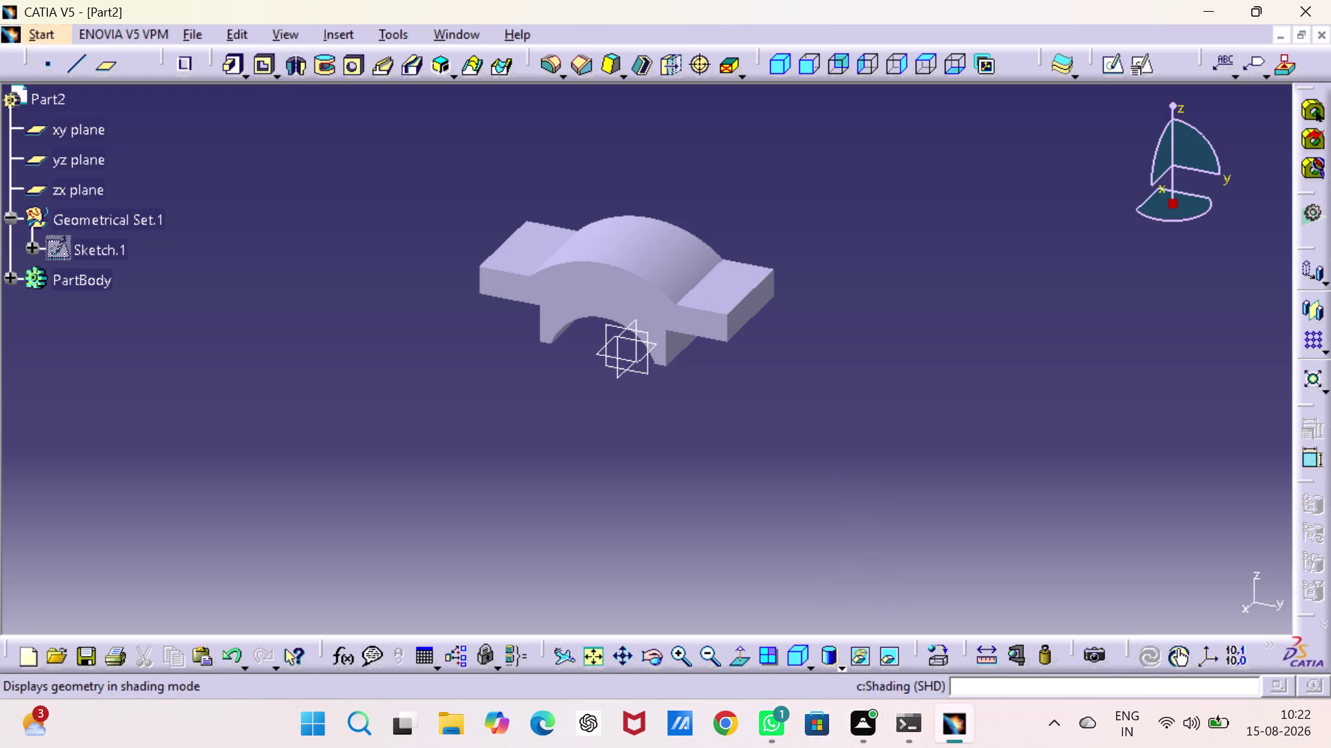
click(840, 666)
click(858, 532)
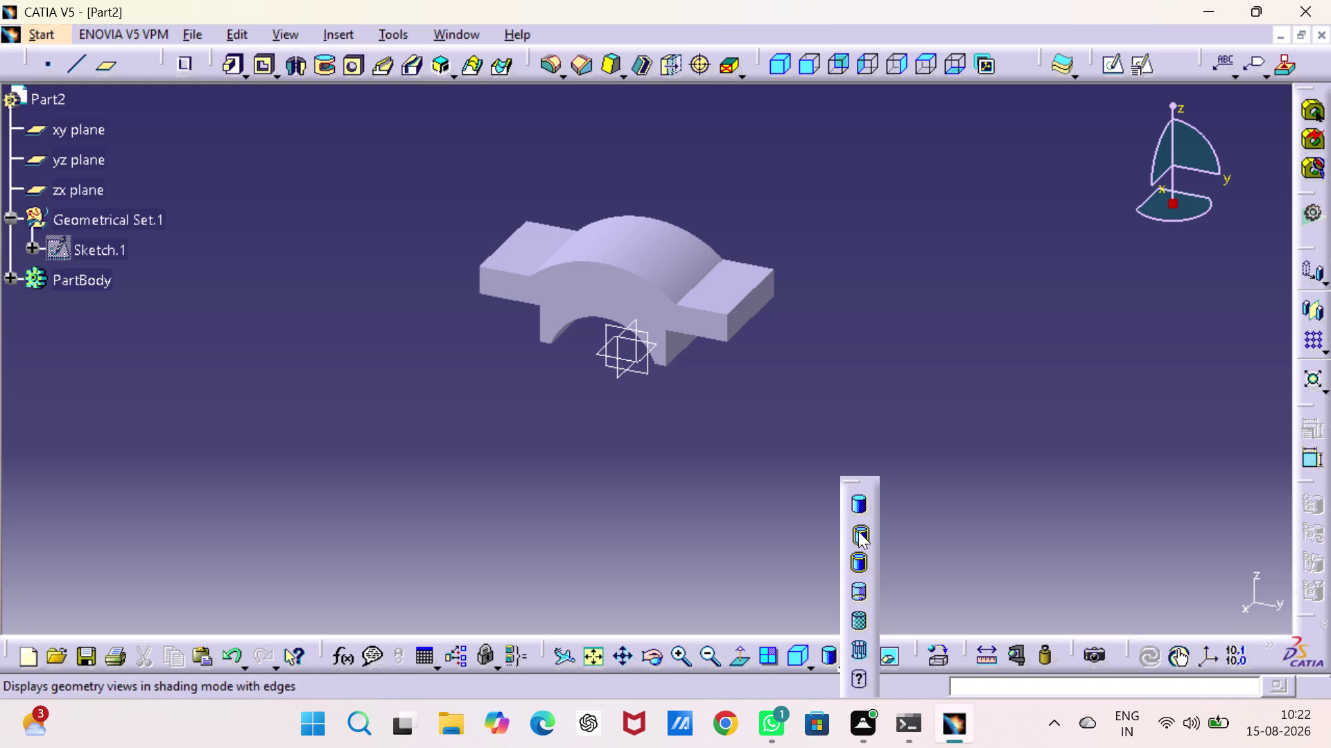
Use Shading with Edges and place a swapped-axis positioned sketch on the right flange's top face.
click(874, 436)
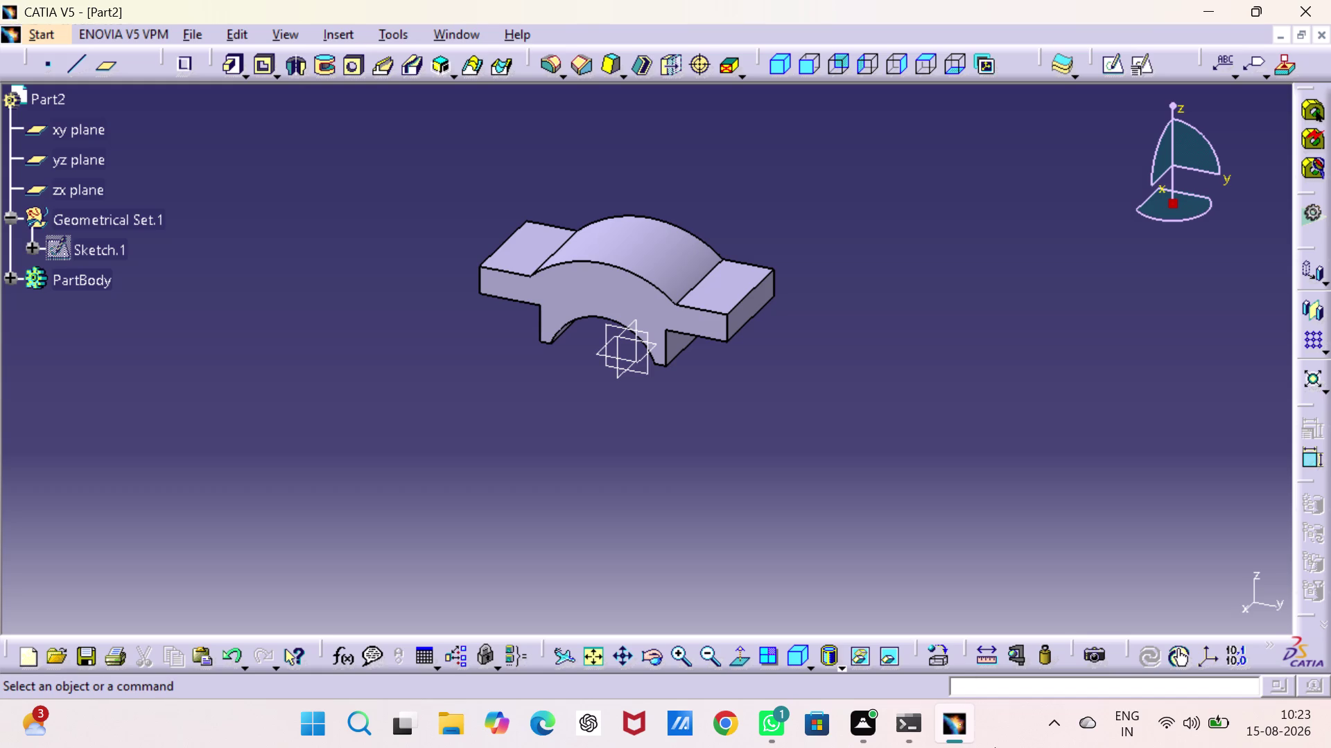
click(739, 289)
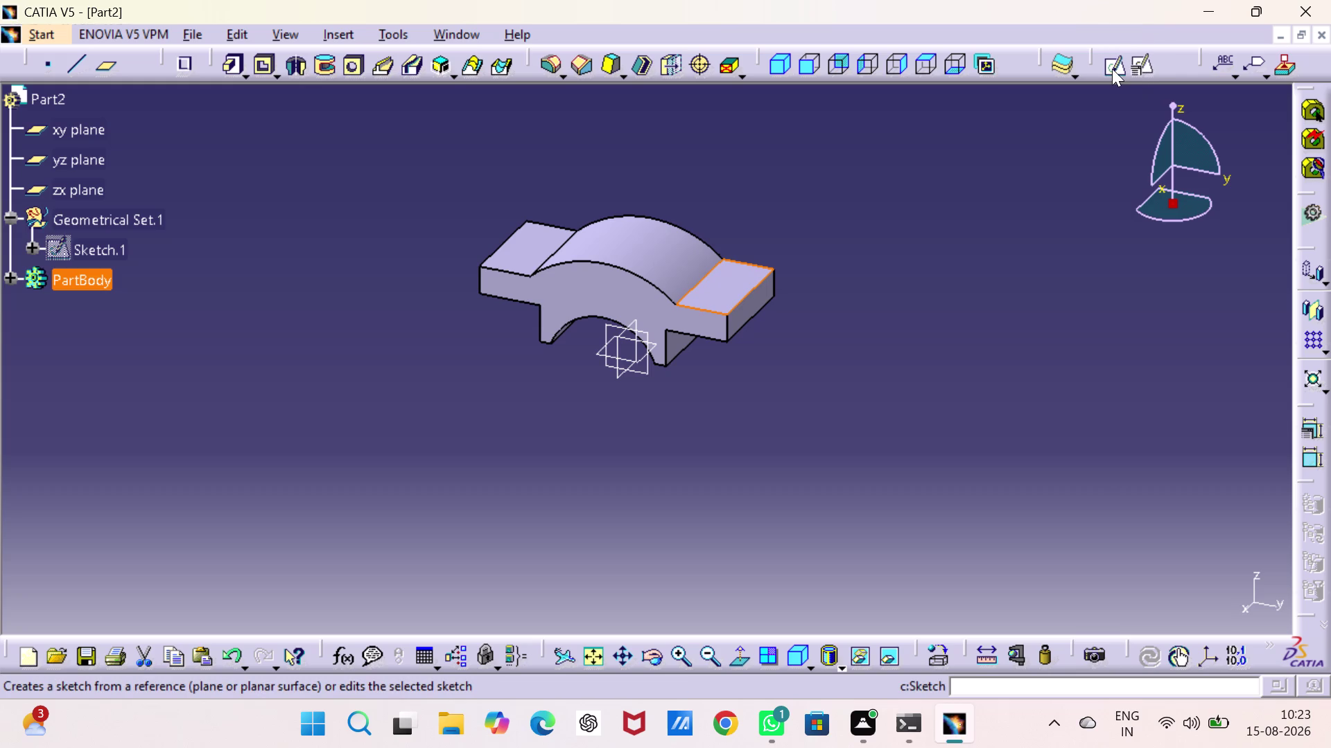
click(1140, 59)
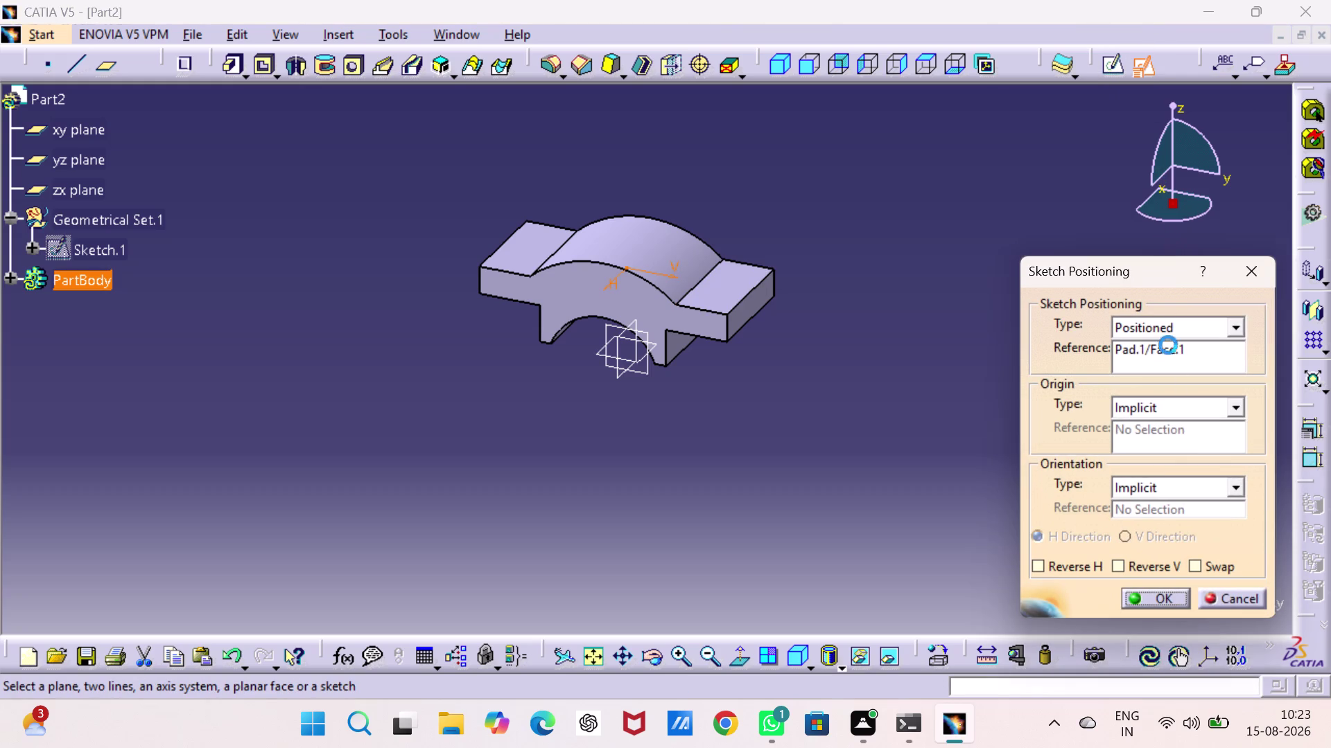
click(1191, 564)
click(1120, 566)
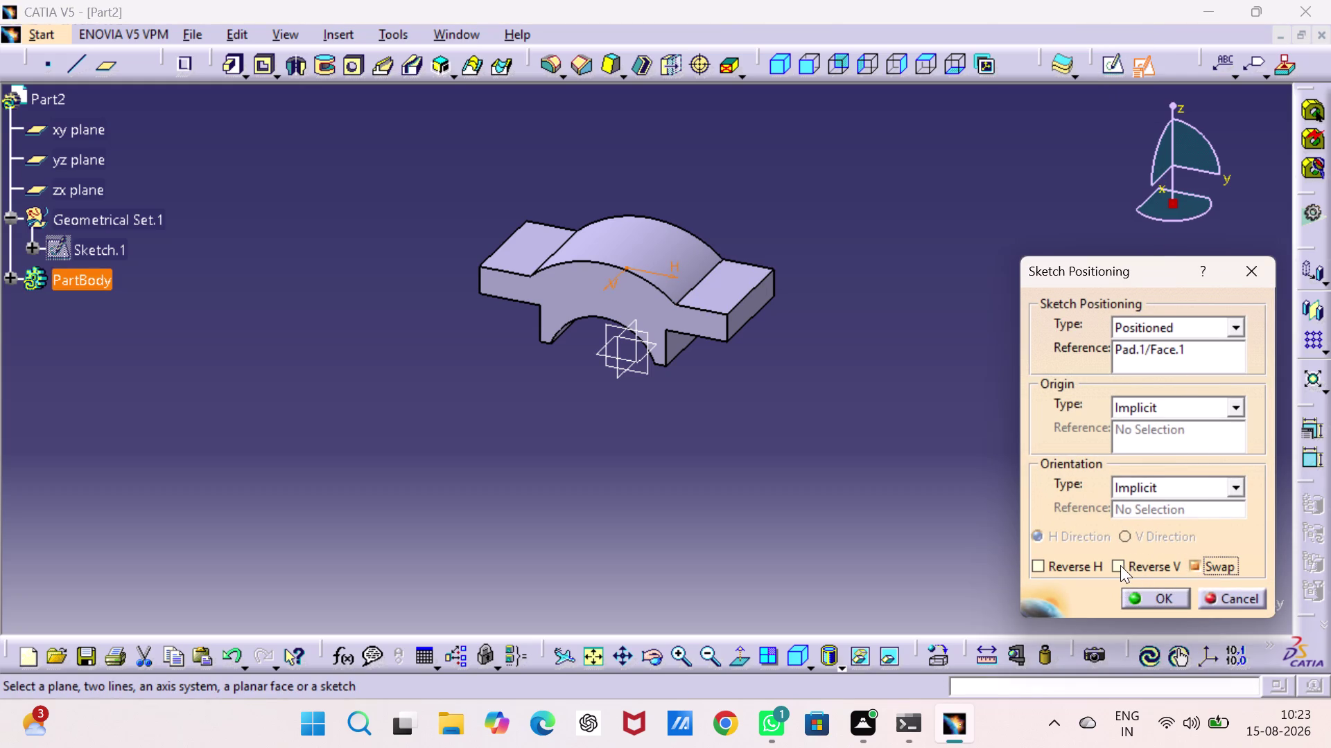
click(1142, 591)
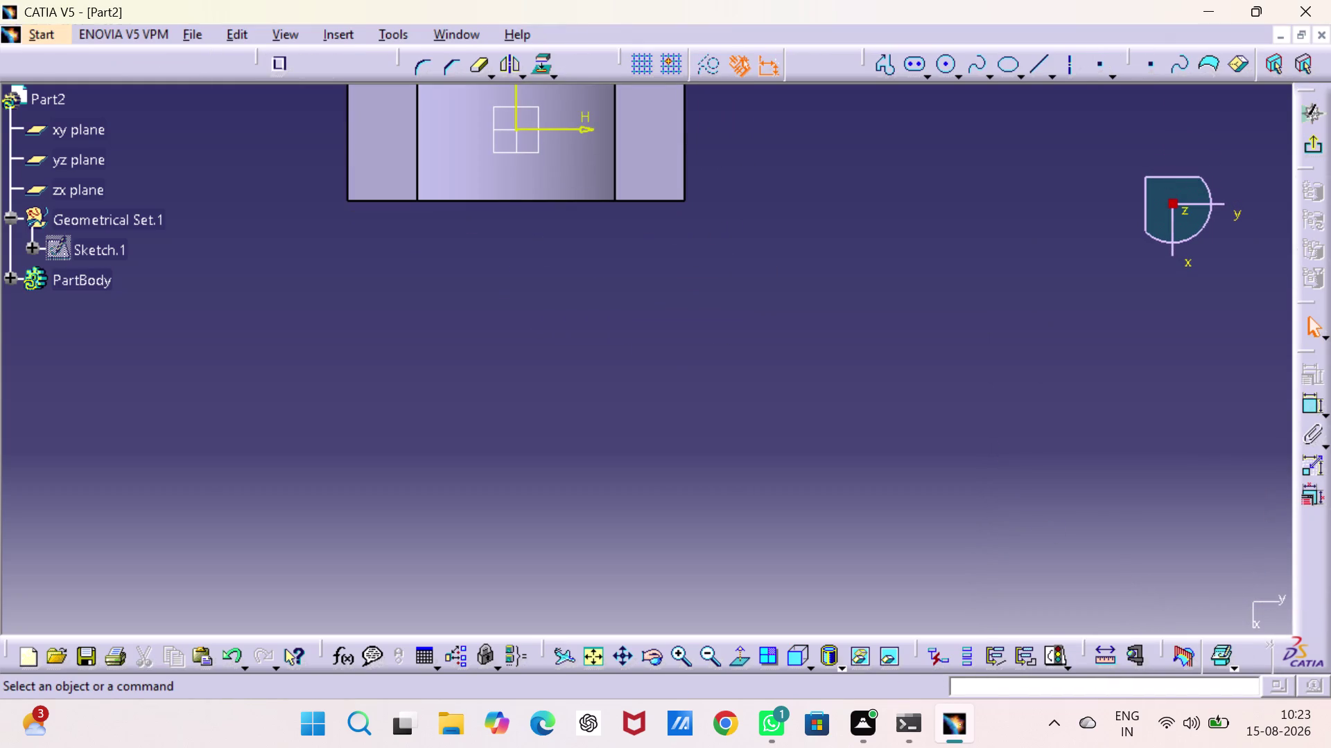
Draw a circle centred on each flange of the top-face sketch.
middle_drag(788, 355, 873, 550)
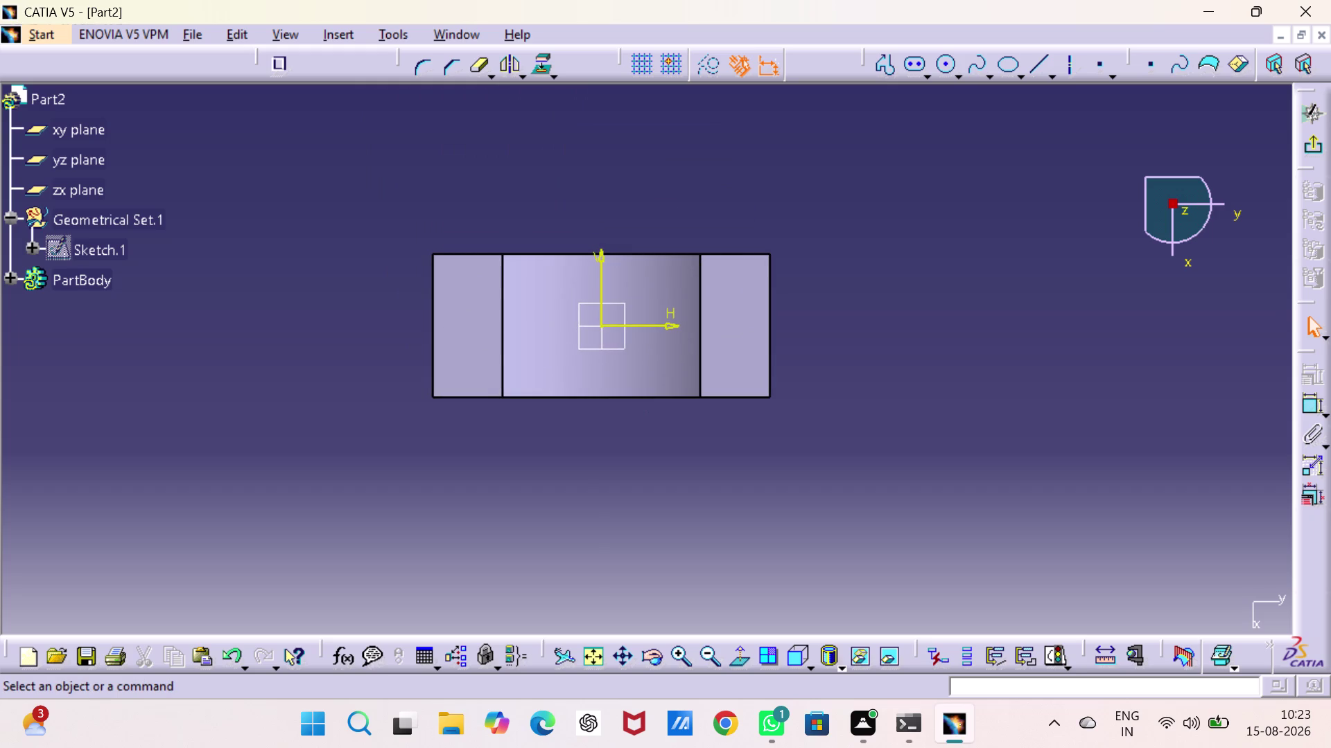
double_click(947, 69)
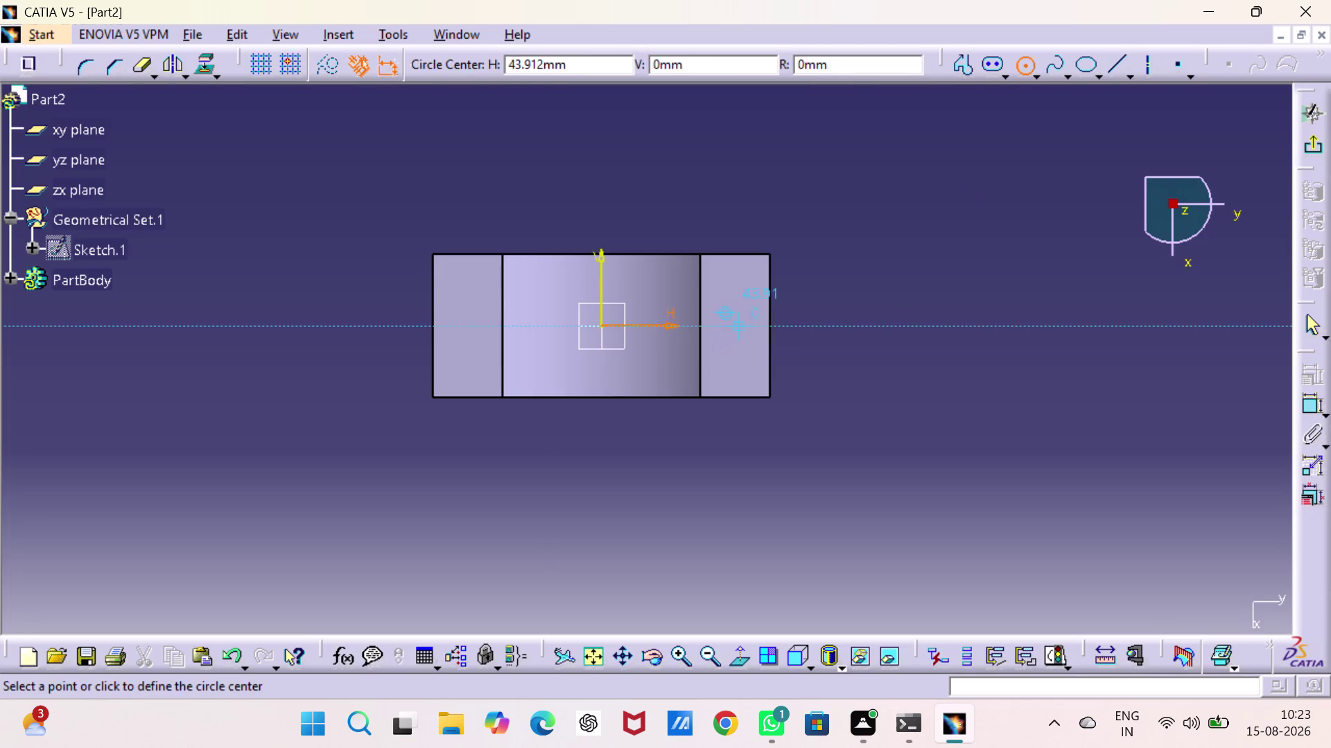
click(740, 324)
click(740, 351)
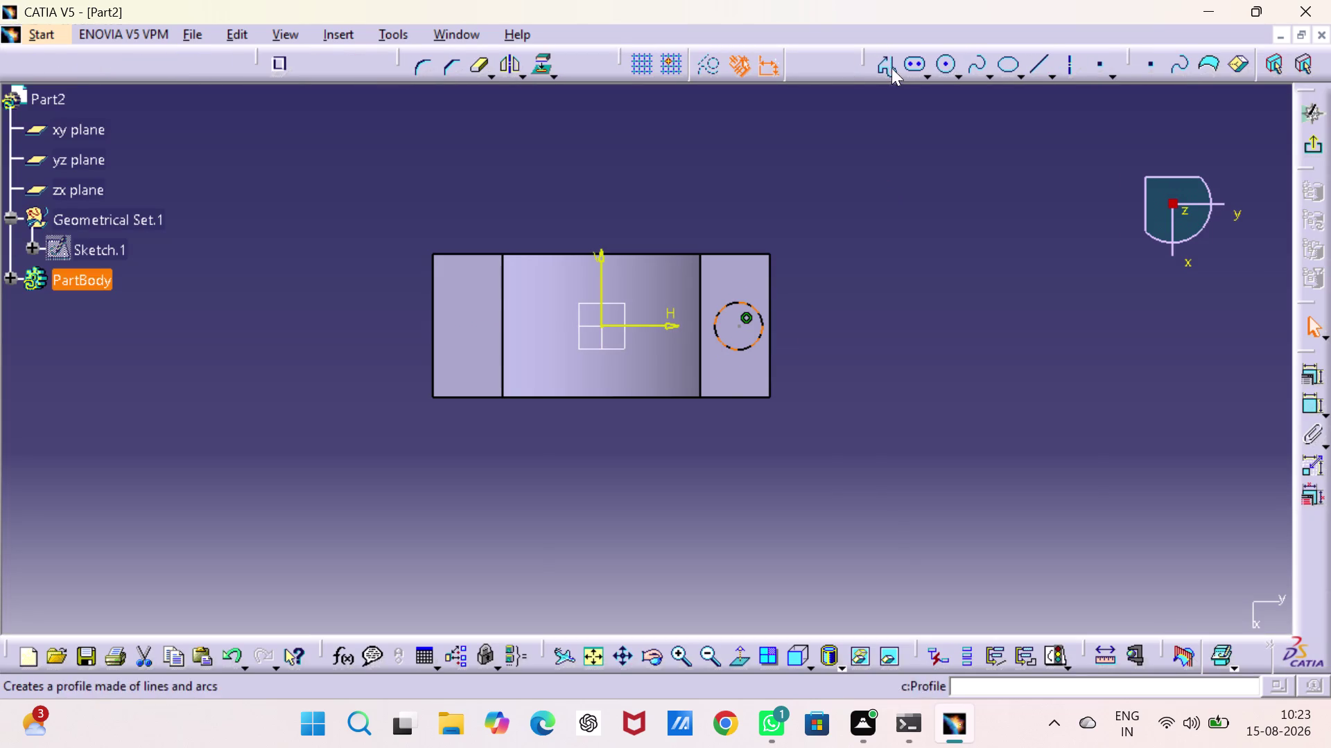
click(946, 68)
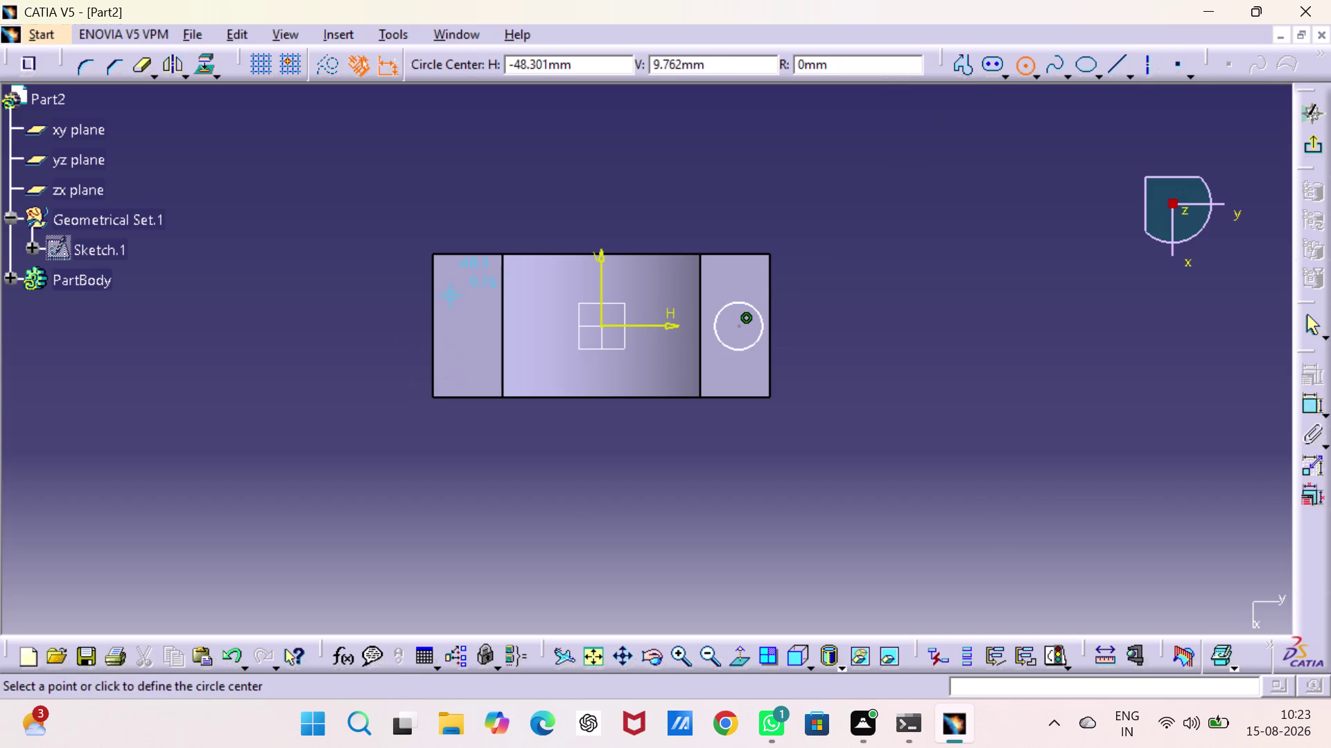
click(474, 329)
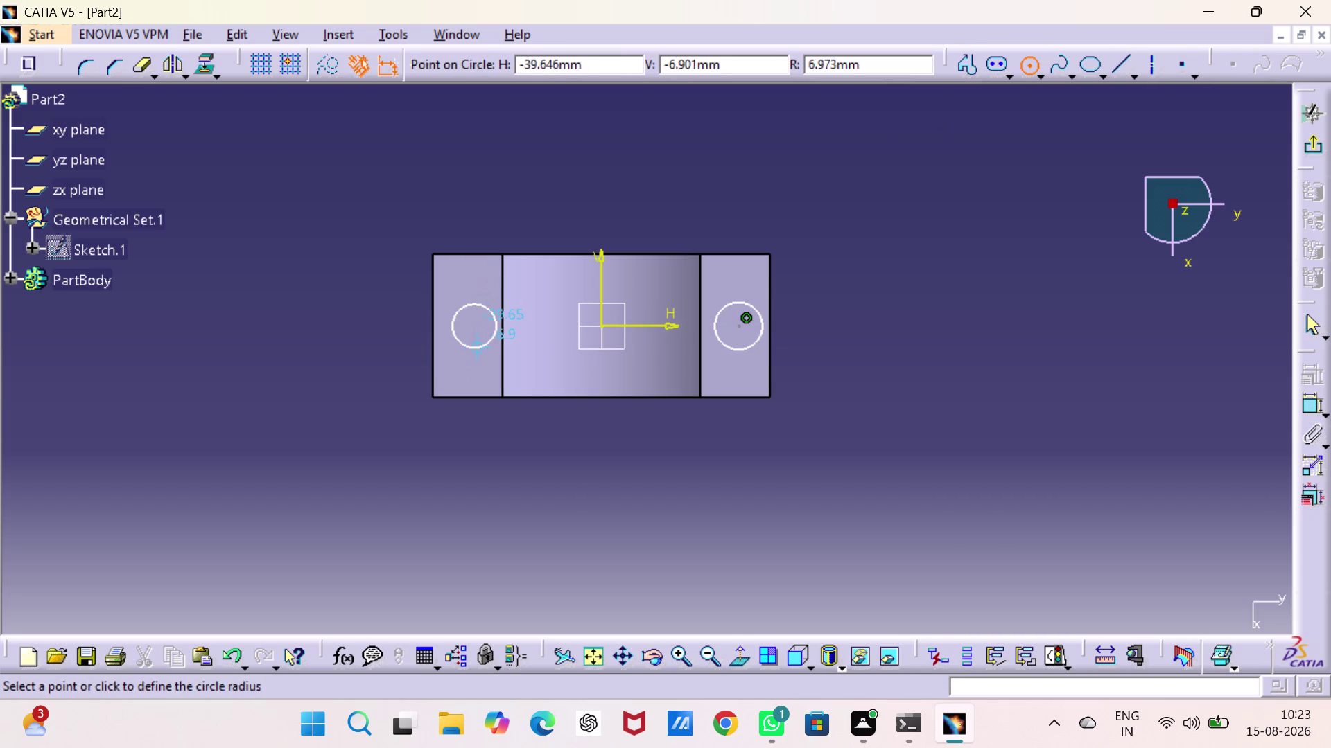
click(477, 348)
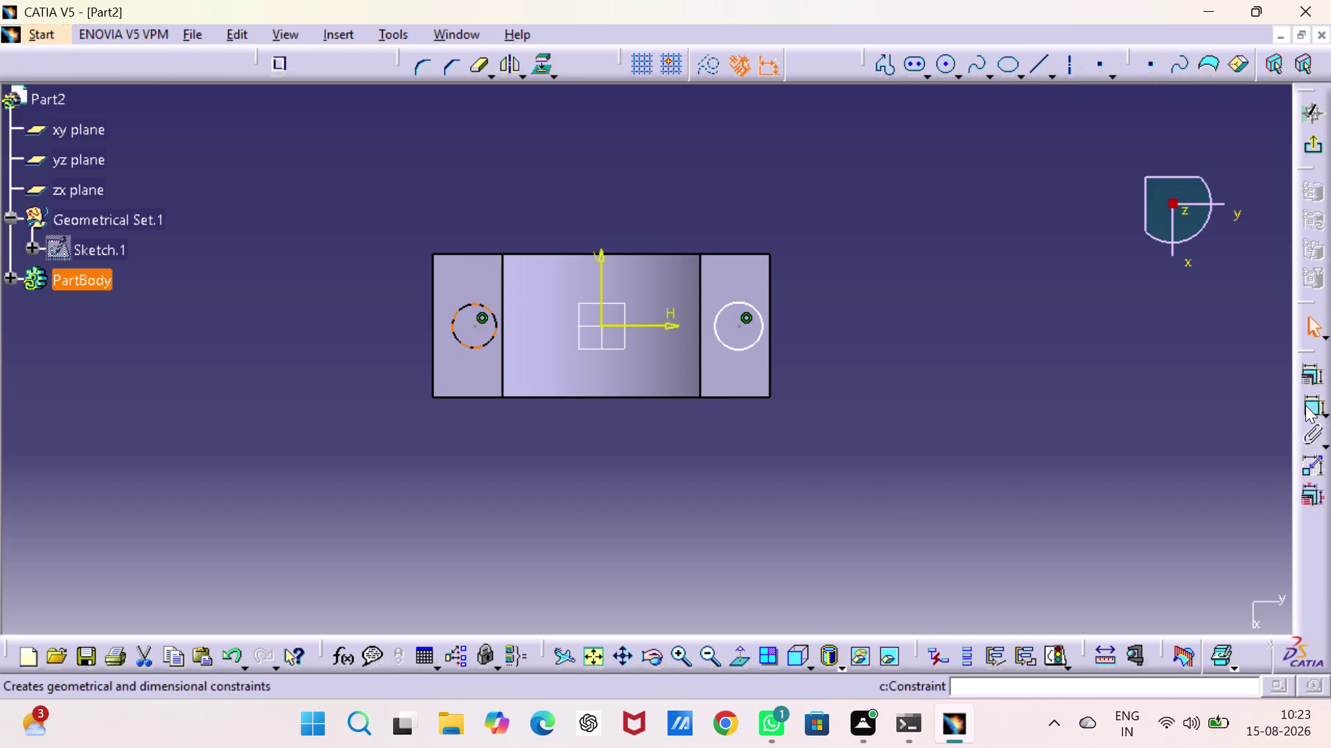
Give the left flange circle a 12 mm diameter dimension.
double_click(1307, 403)
double_click(243, 250)
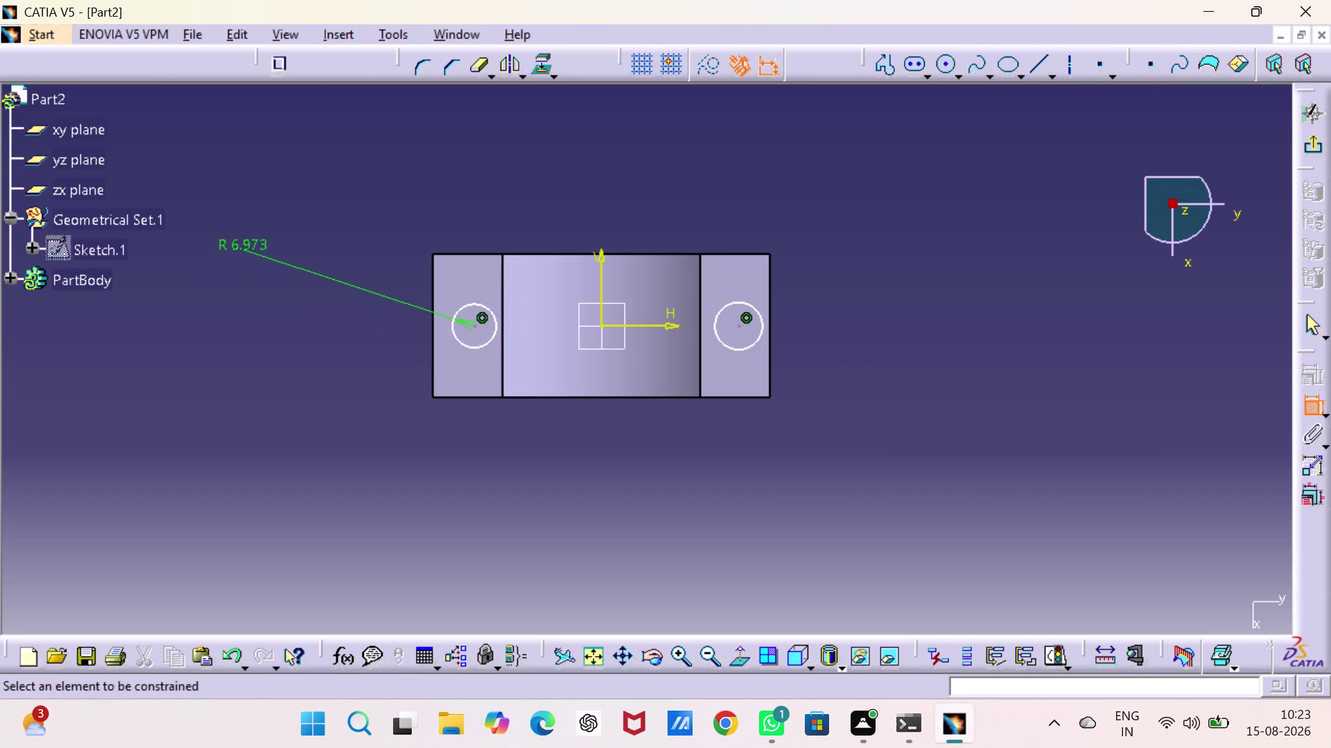
right_click(243, 242)
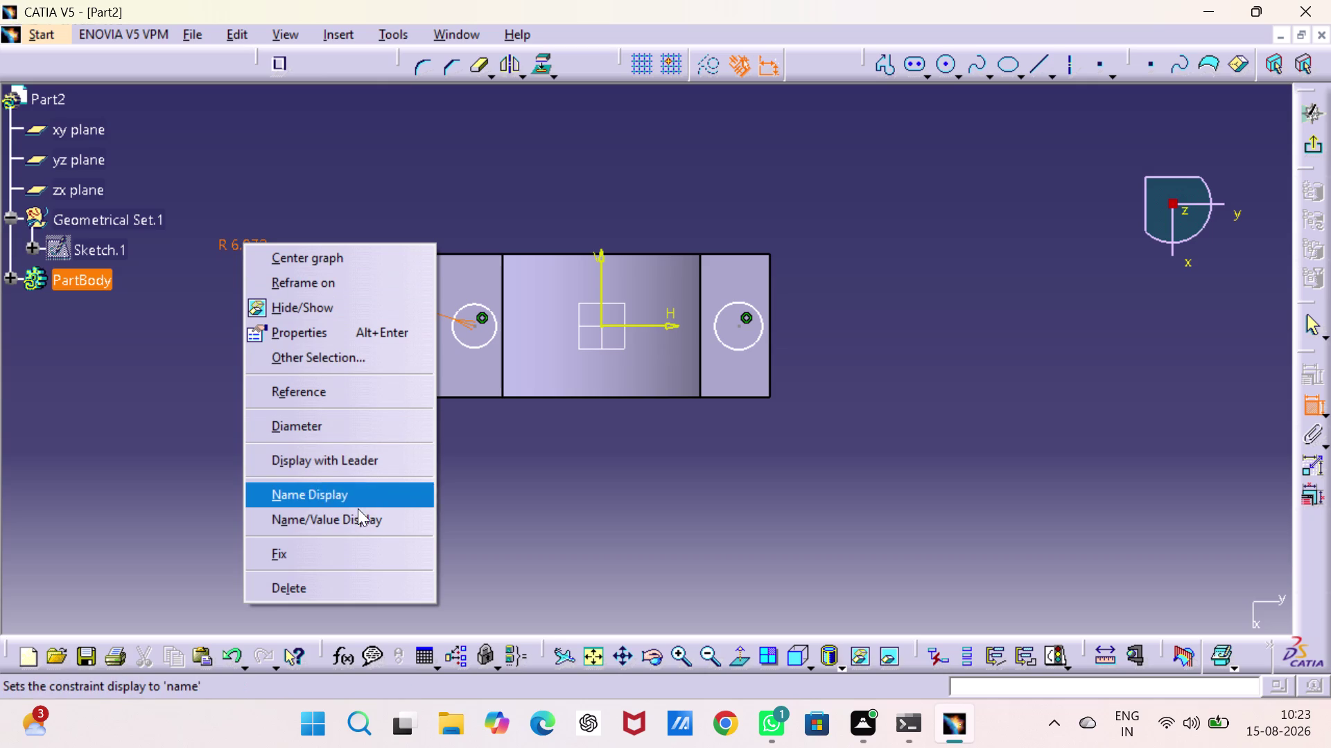
click(372, 418)
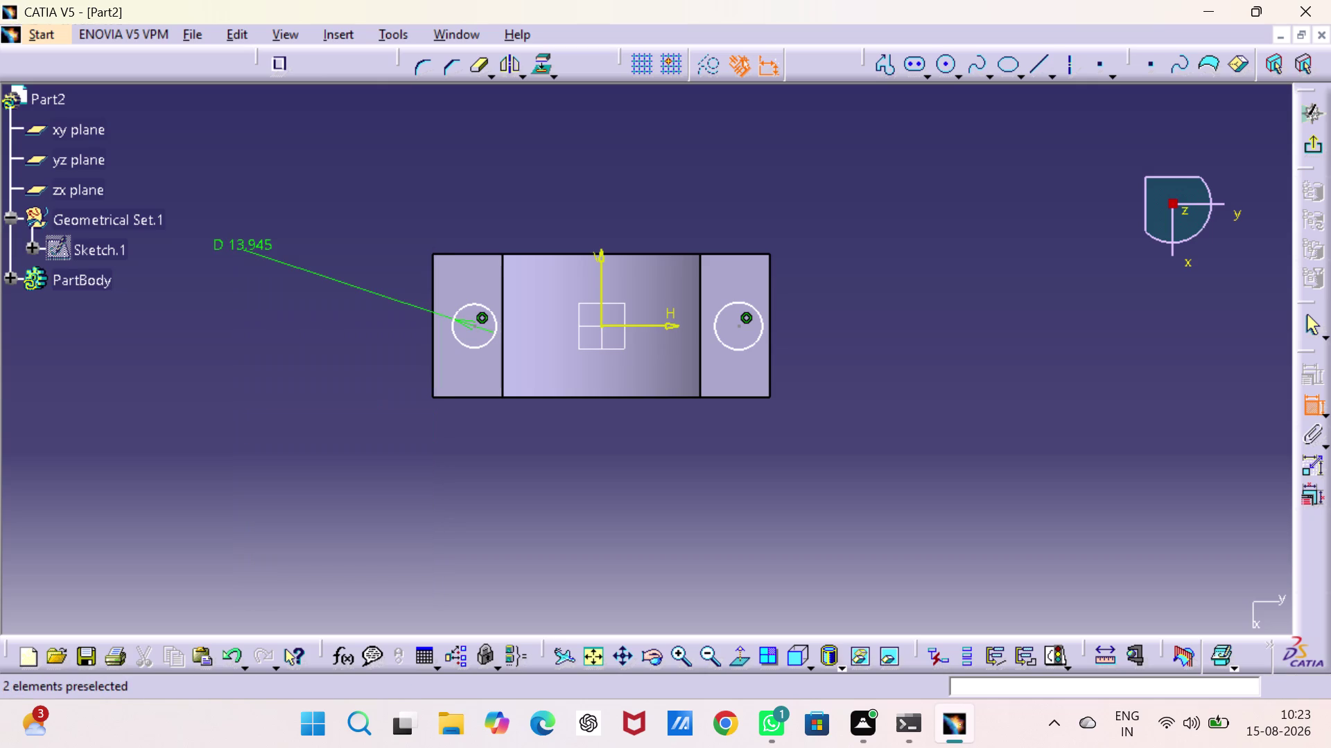
double_click(264, 241)
text(12)
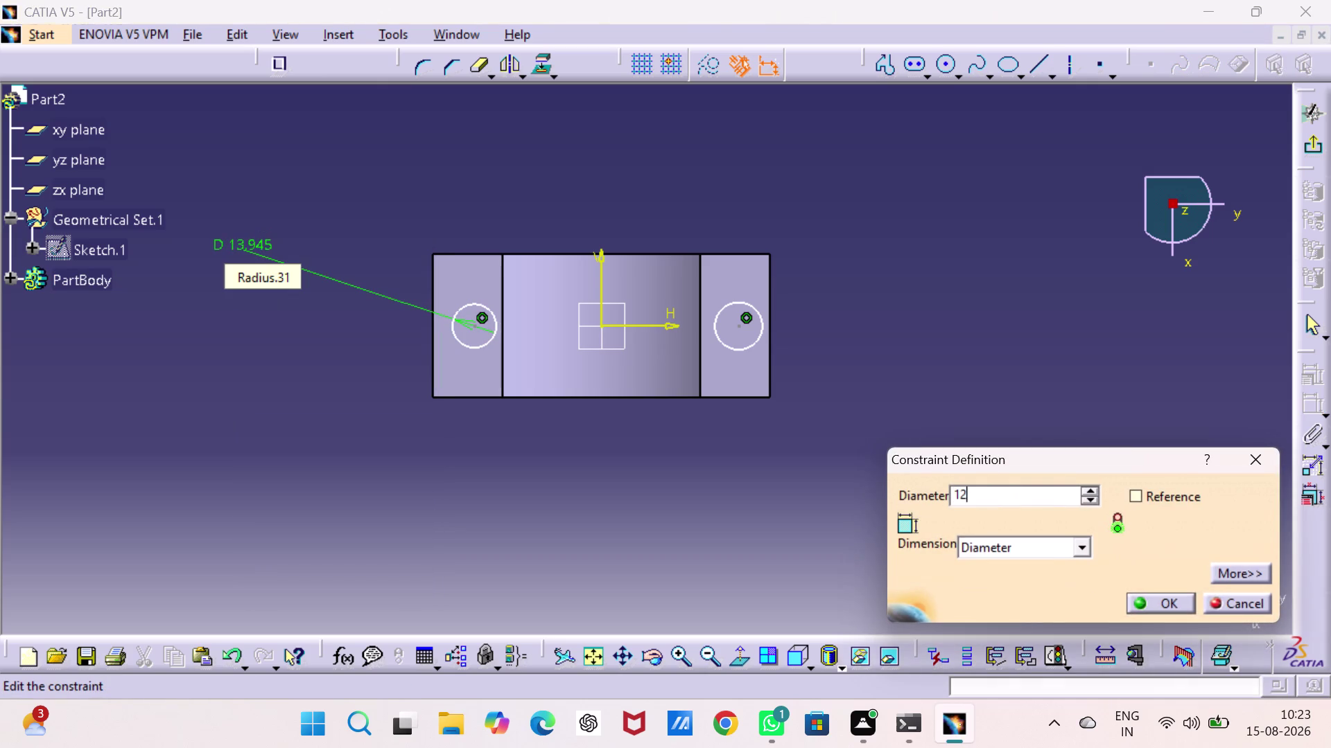
key(Return)
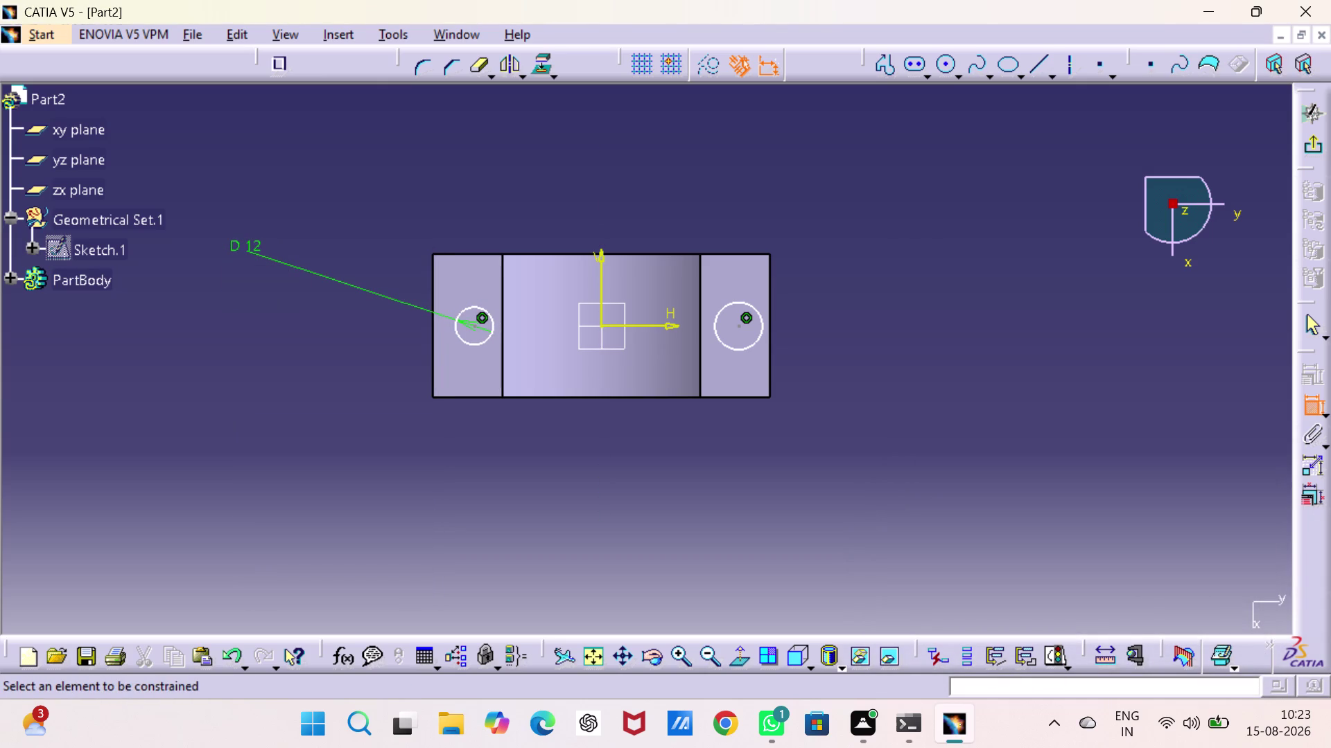
Give the right flange circle a 12 mm diameter dimension.
click(757, 314)
triple_click(854, 249)
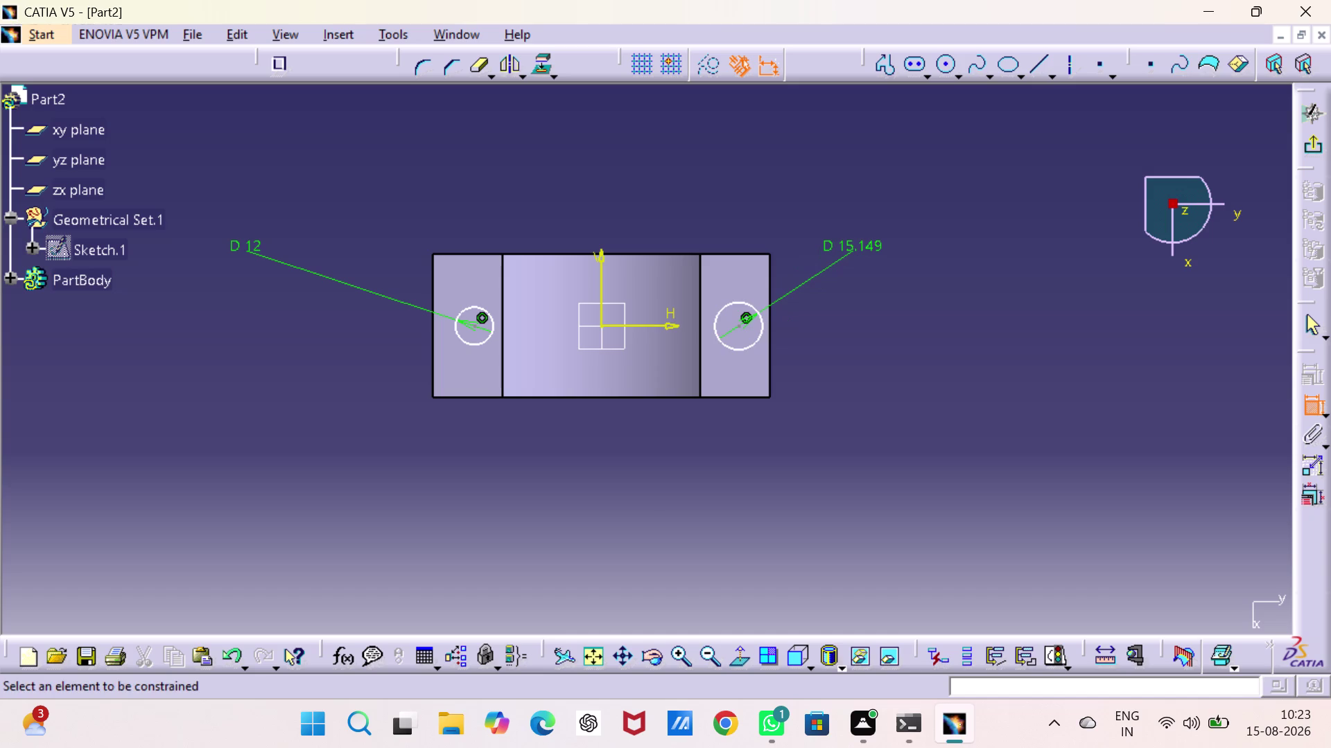
text(12)
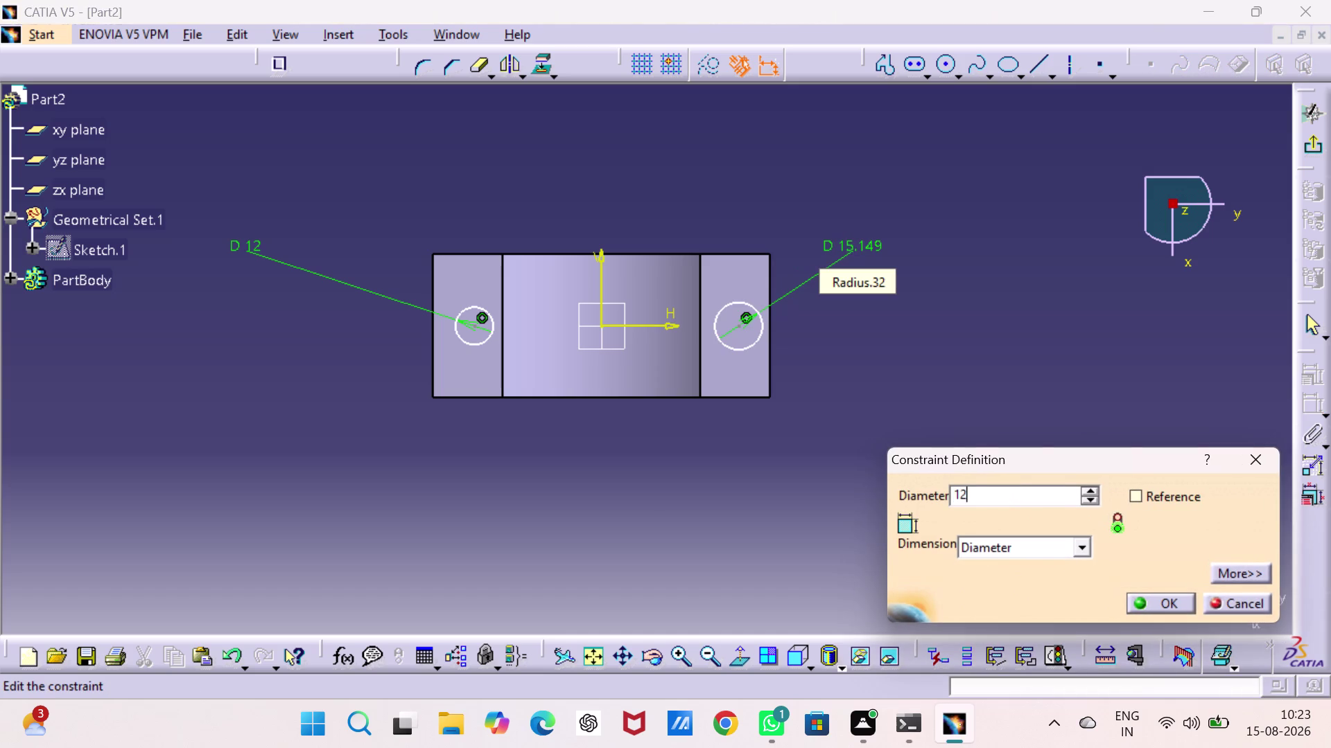
key(Return)
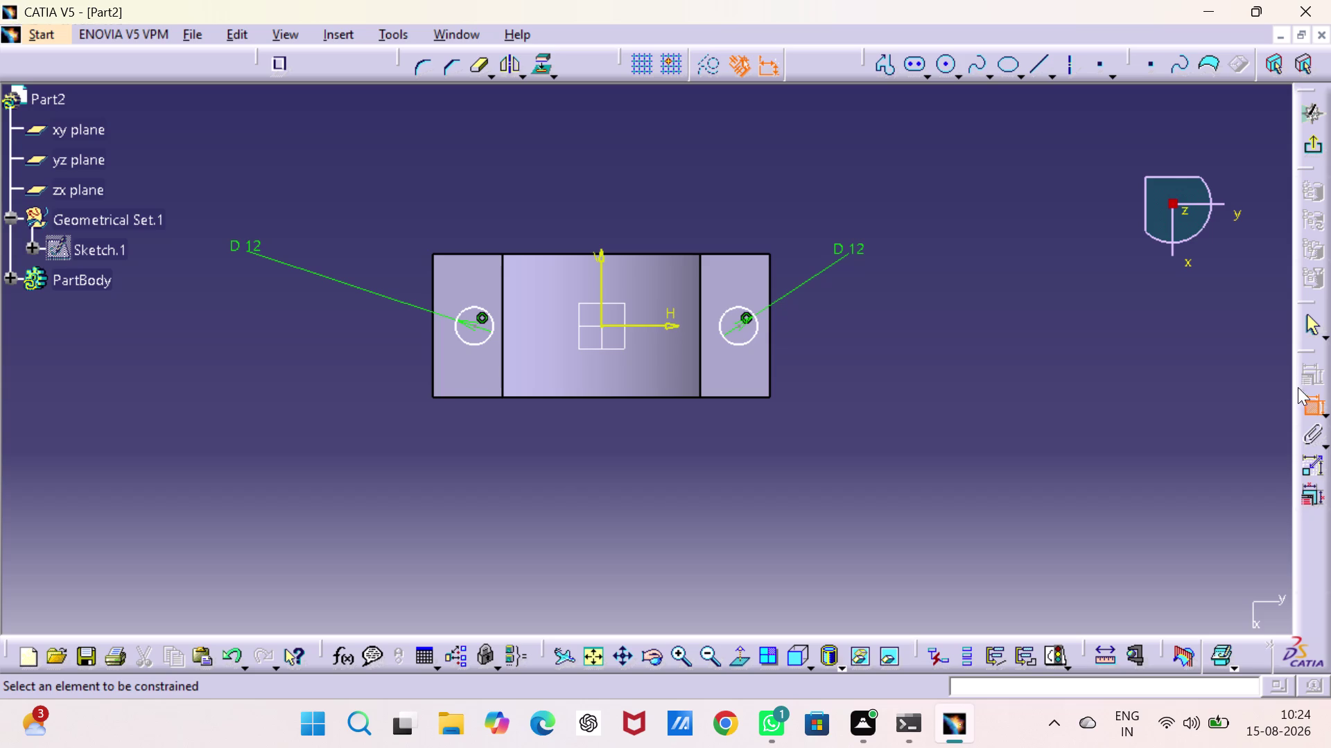
click(603, 295)
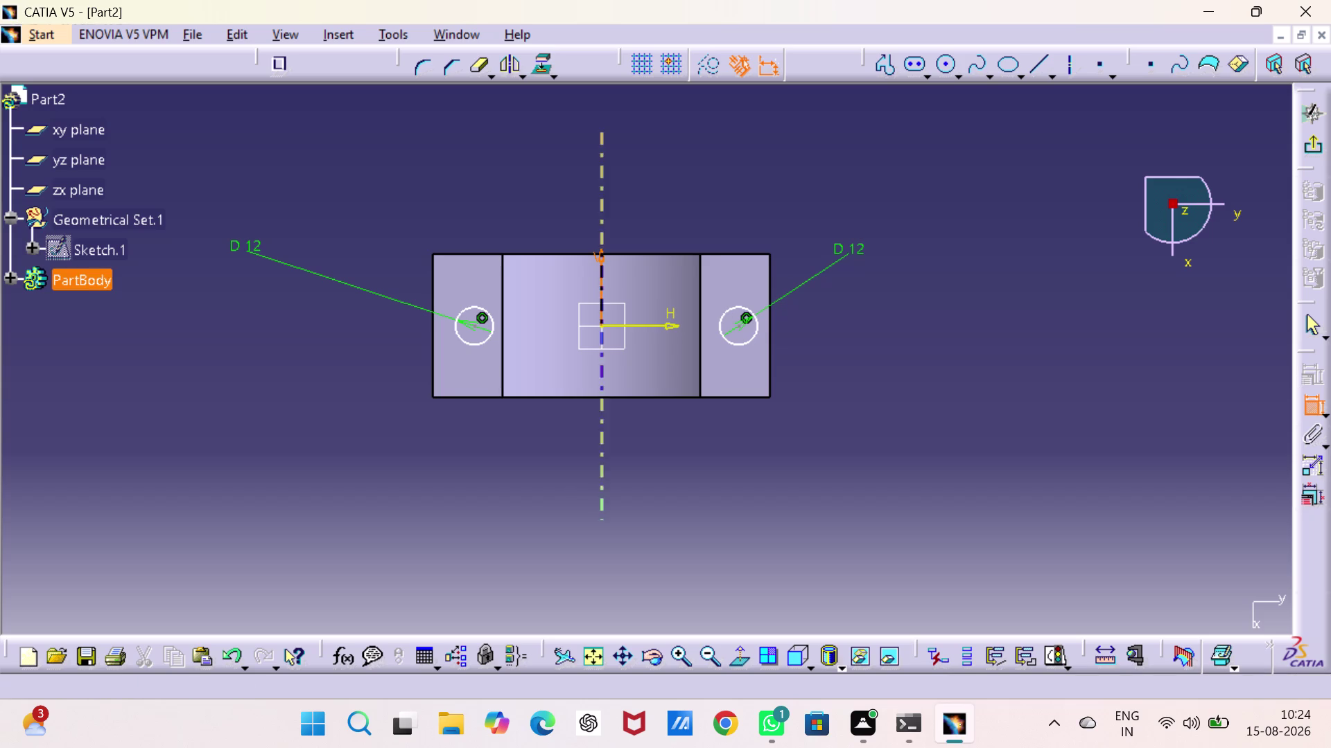
Place the right circle's centre 39 mm from the vertical axis.
click(740, 323)
click(669, 437)
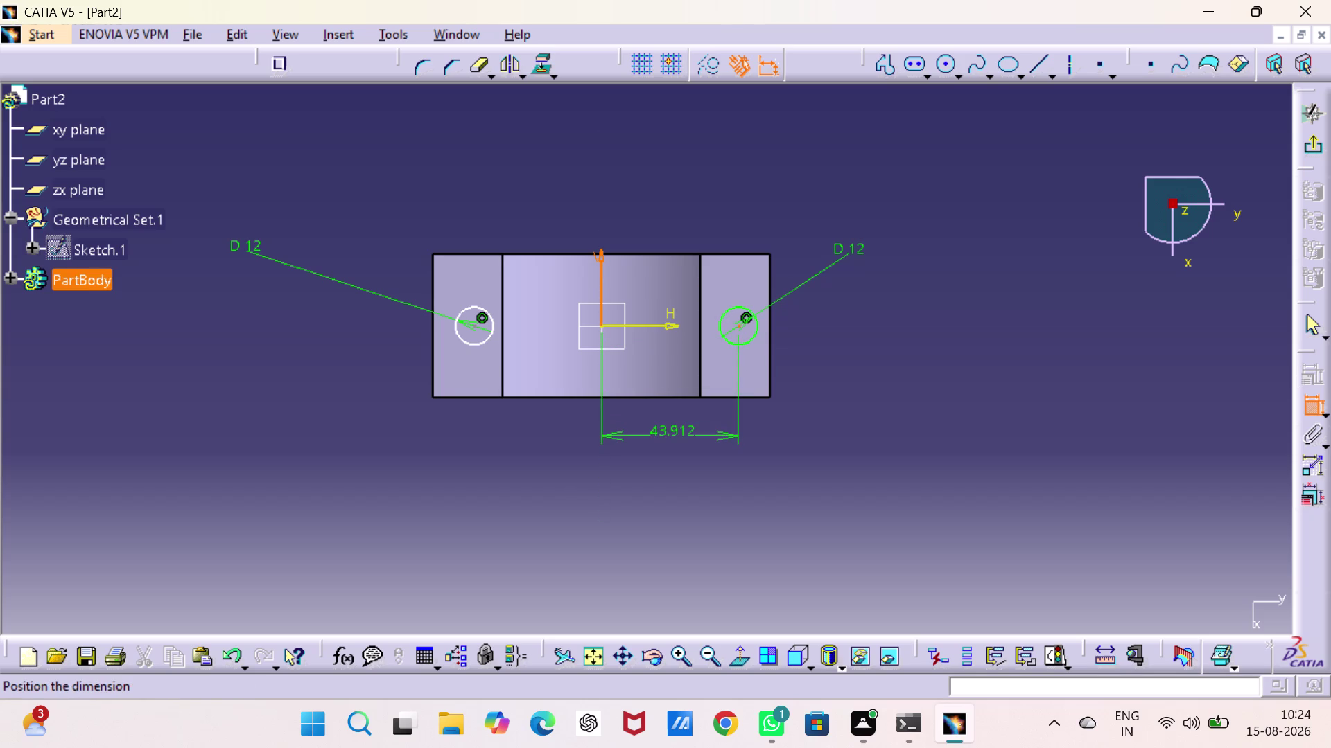
double_click(671, 437)
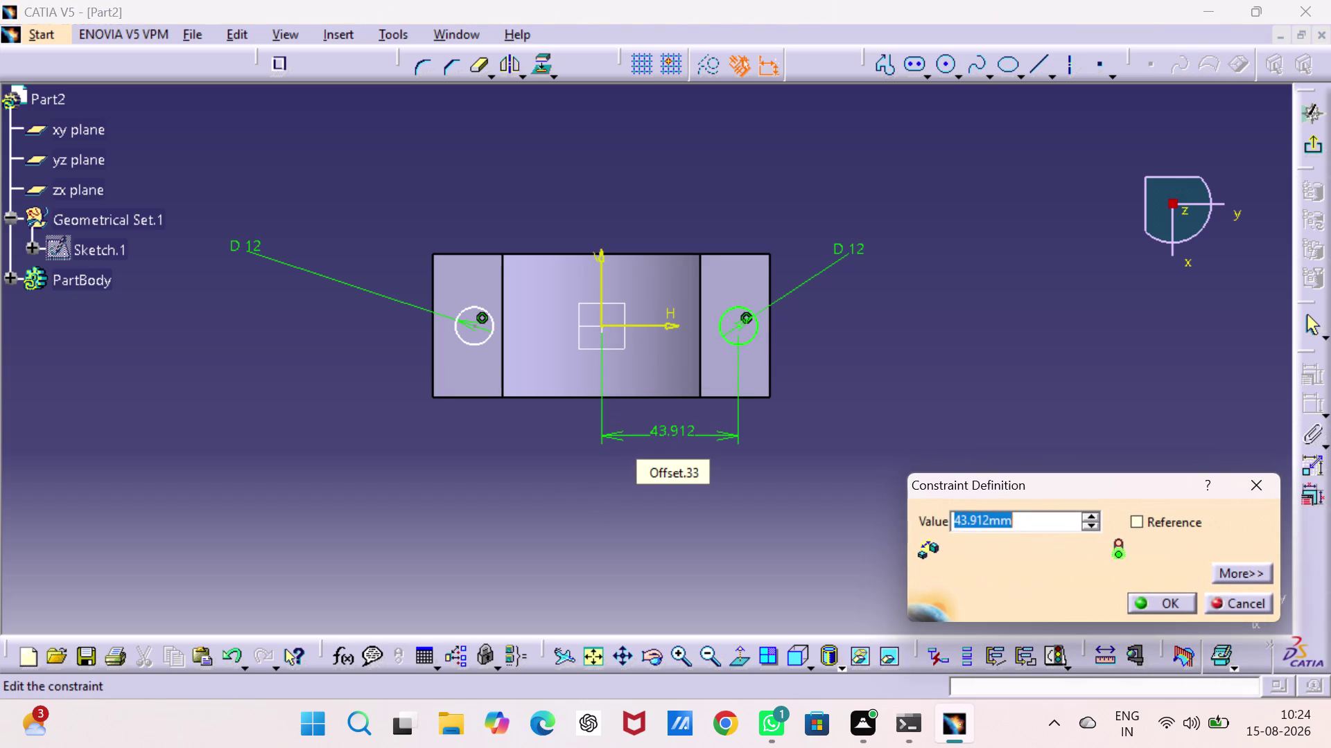
text(39)
key(Return)
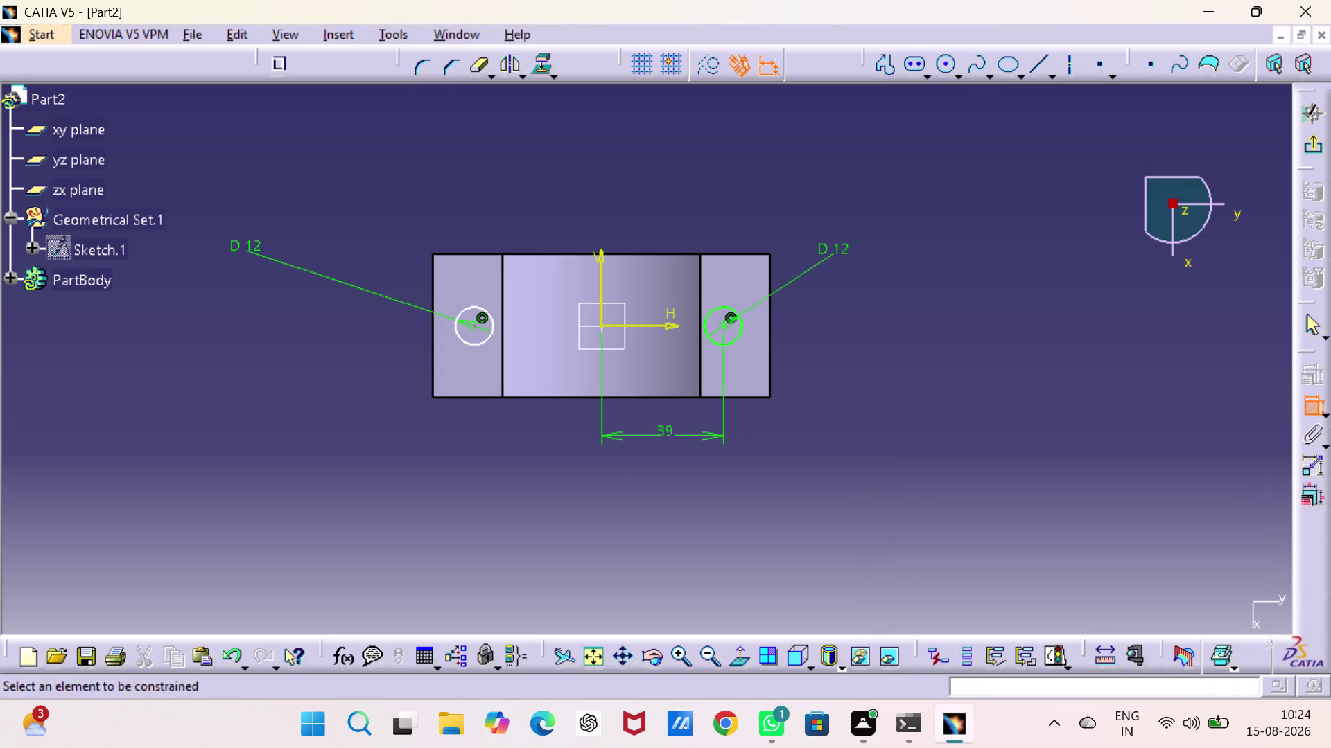
click(476, 329)
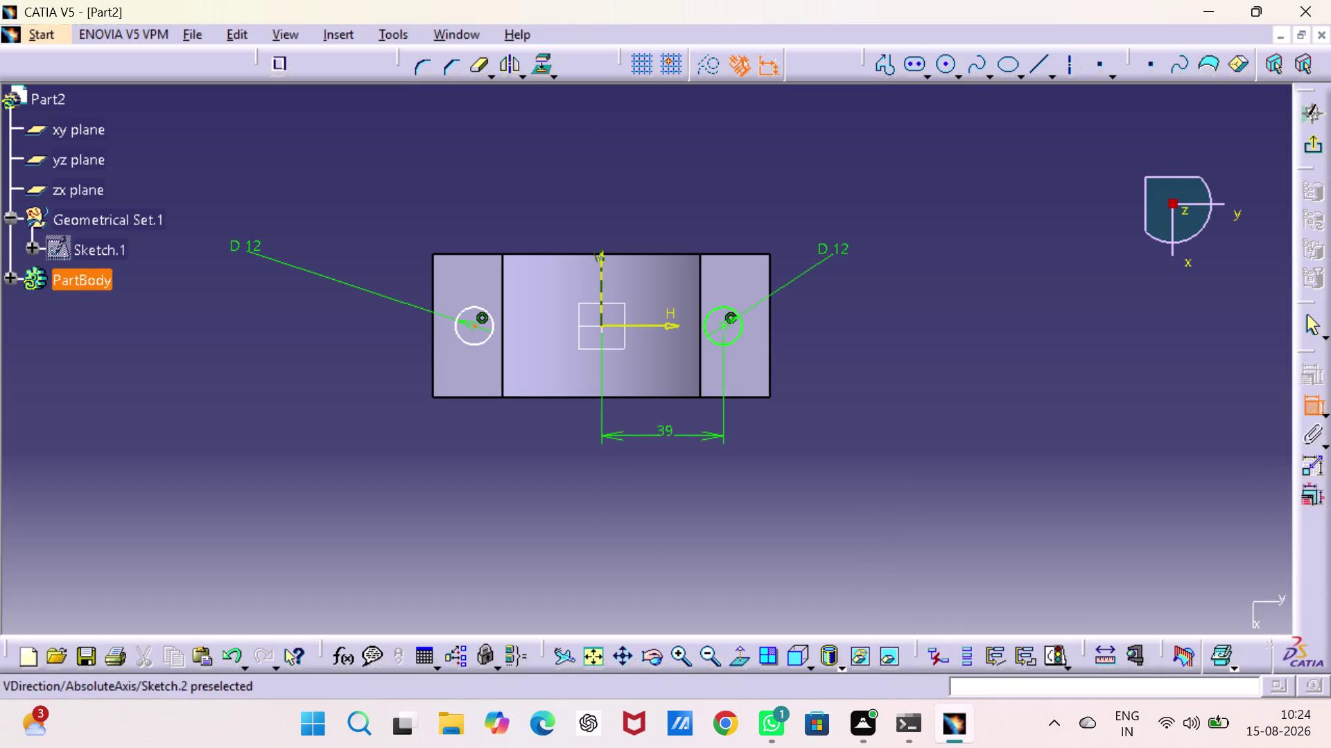
Place the left circle's centre 39 mm from the vertical axis and leave the sketch.
click(603, 284)
click(537, 474)
click(537, 474)
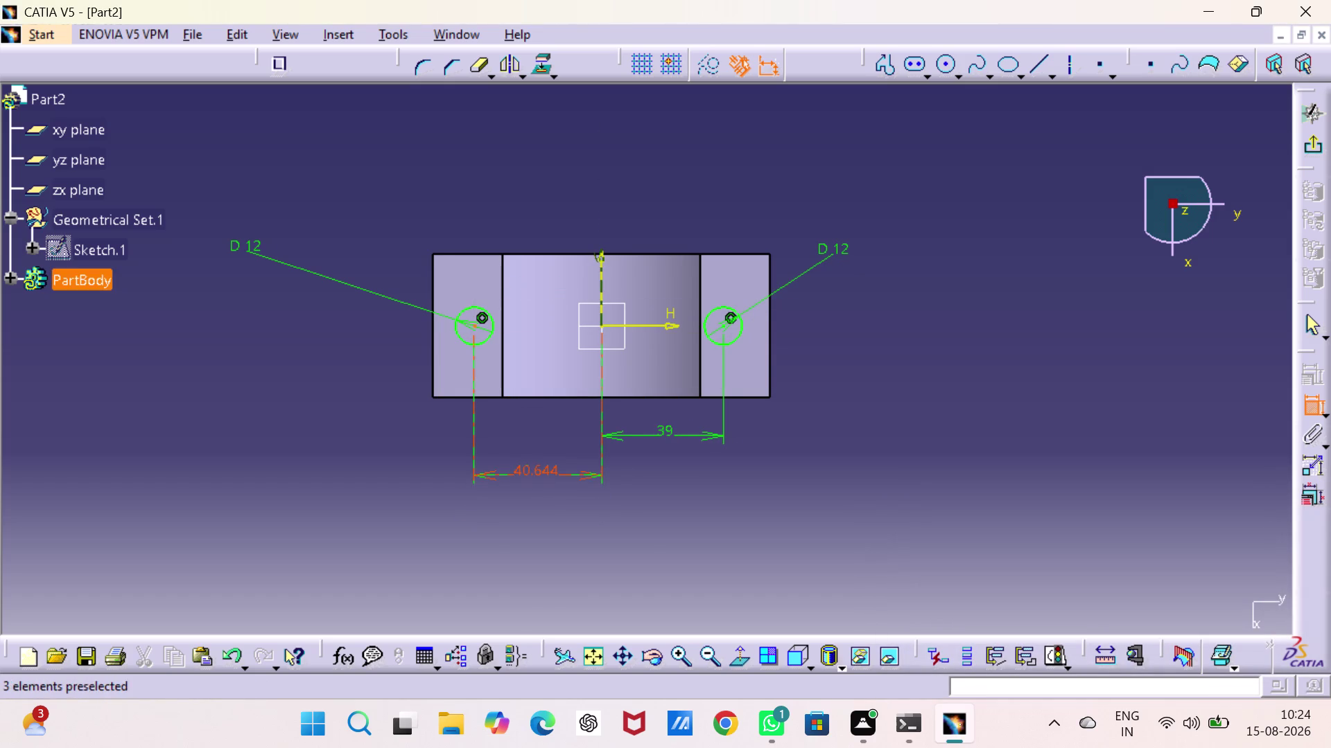
click(533, 469)
double_click(533, 468)
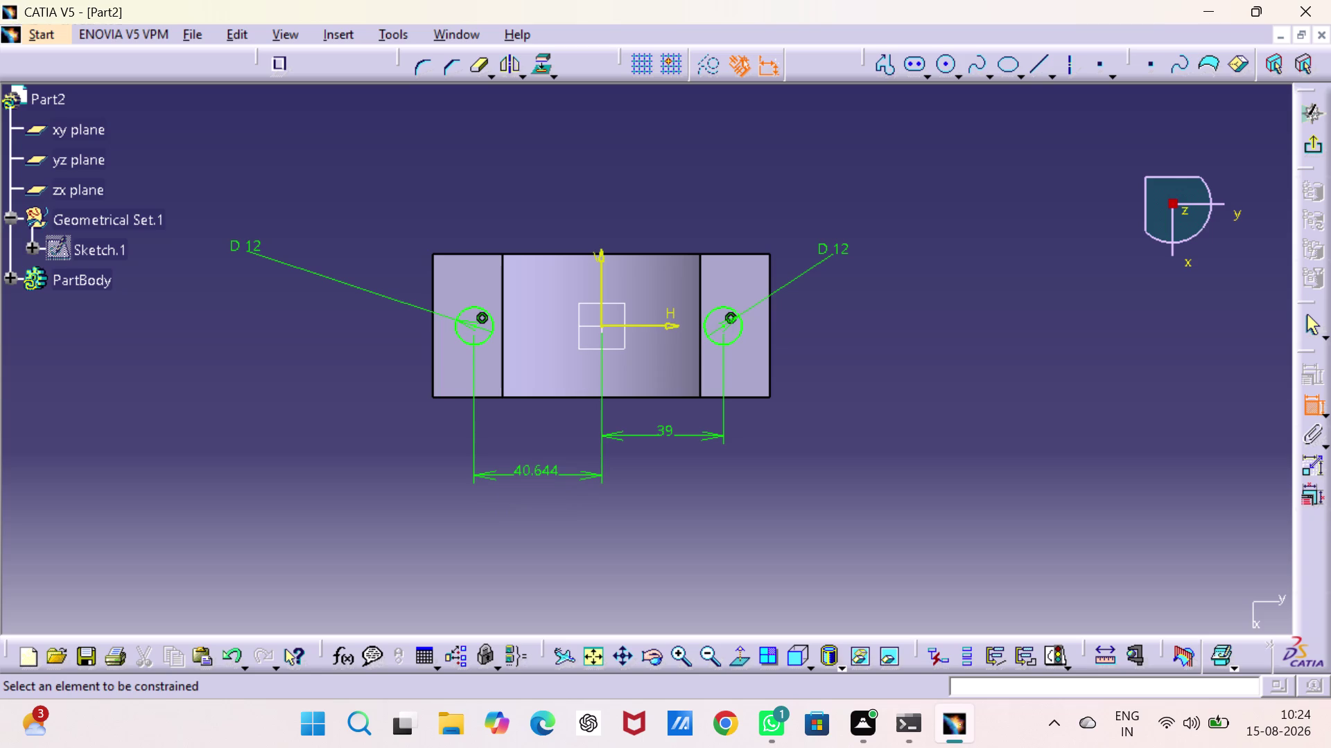
key(2)
key(BackSpace)
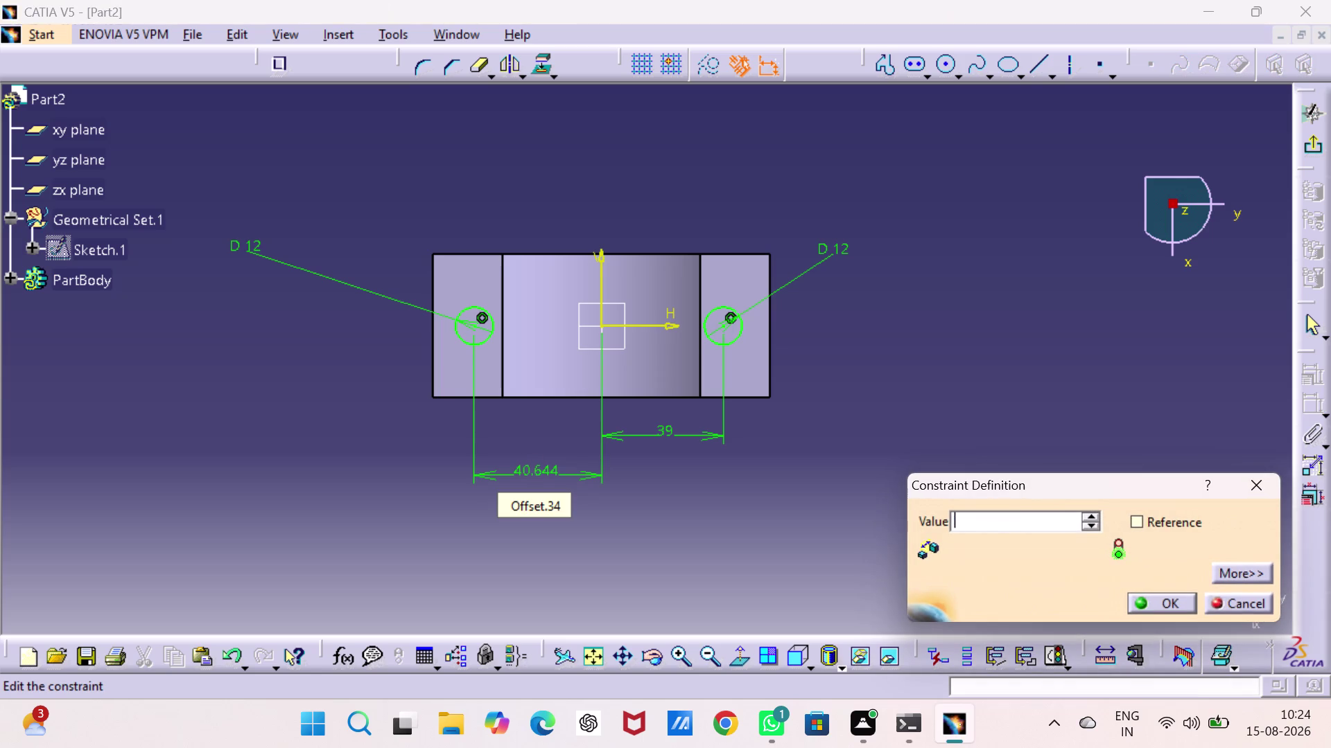
key(3)
key(9)
key(Return)
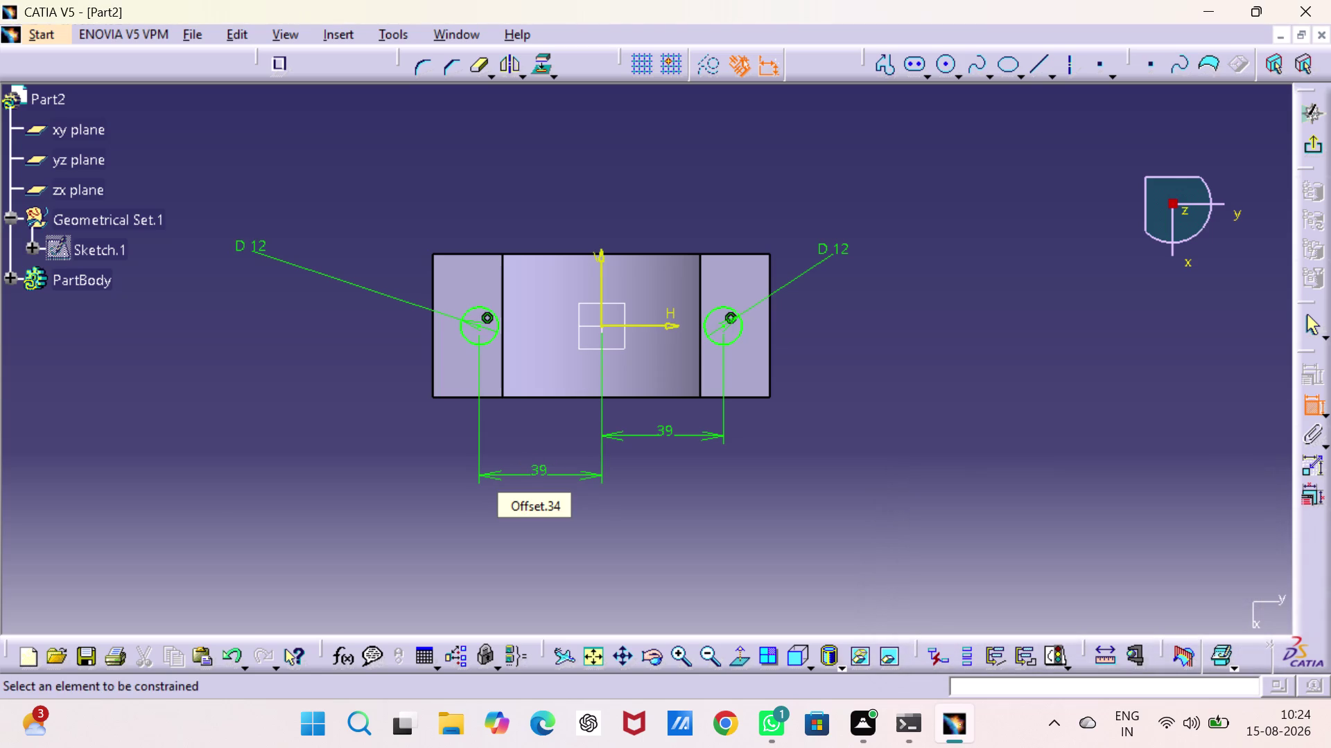
drag(1313, 145, 1307, 152)
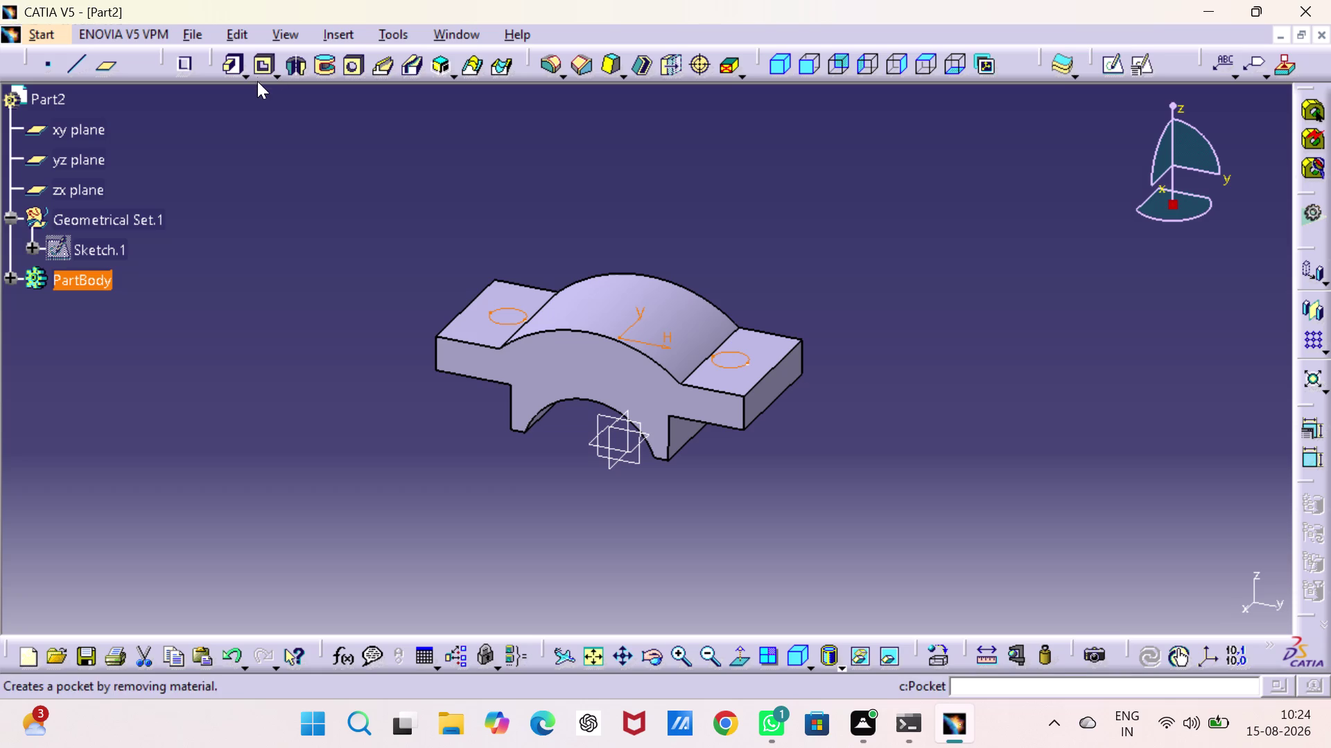
Pocket the two 12 mm hole circles 25 mm deep through the flanges.
click(257, 74)
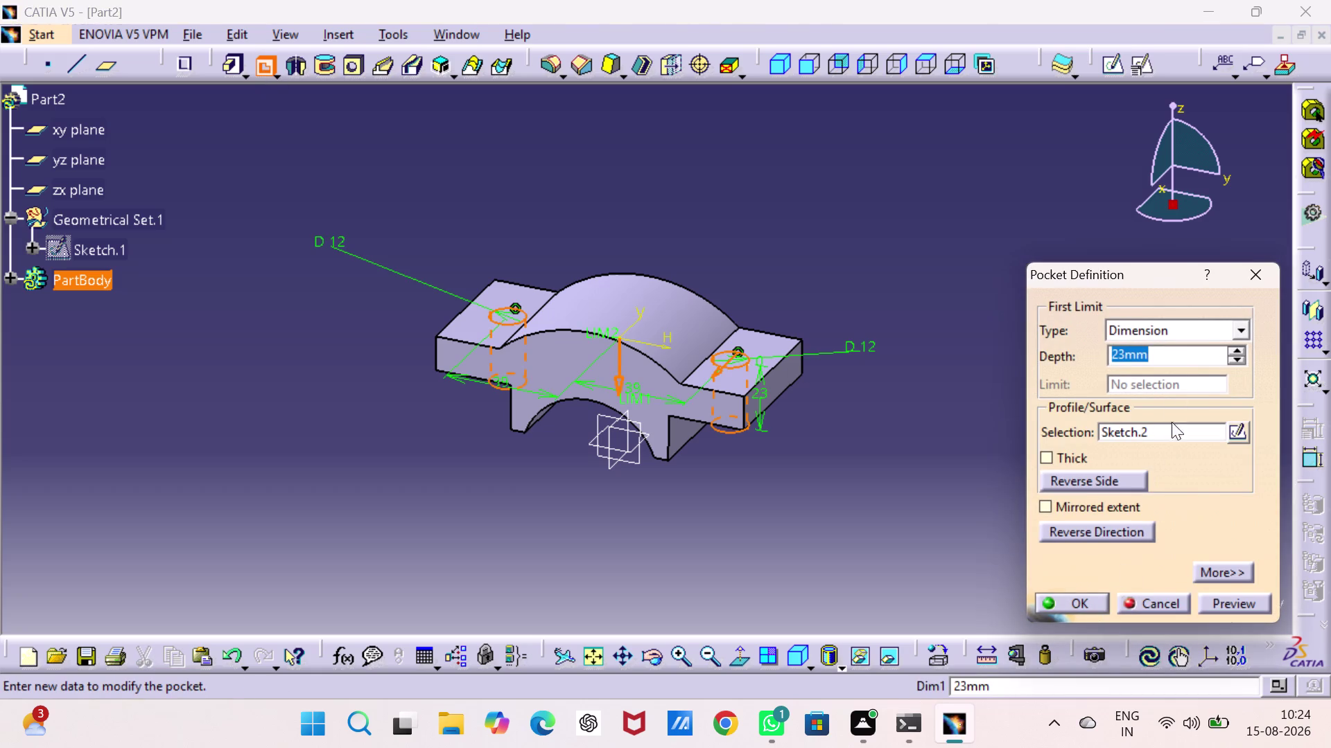
triple_click(1236, 344)
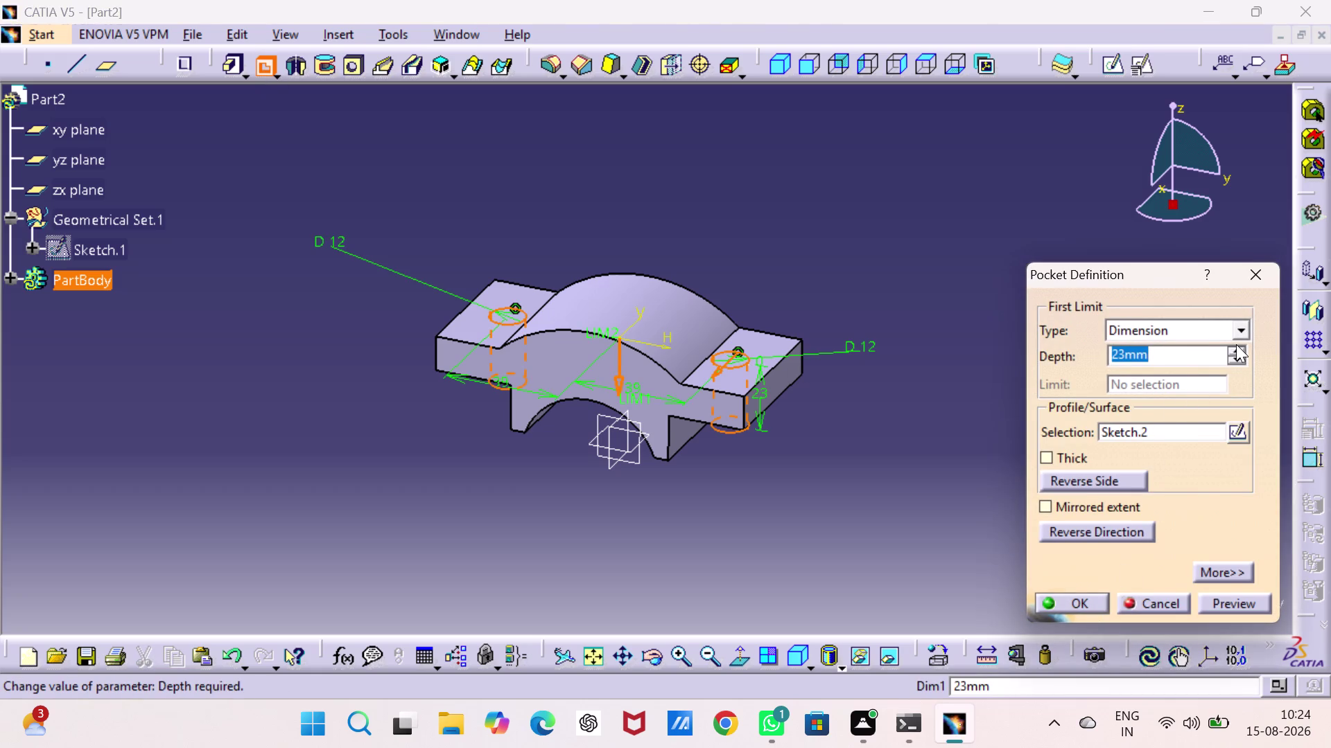
click(1235, 347)
triple_click(1235, 346)
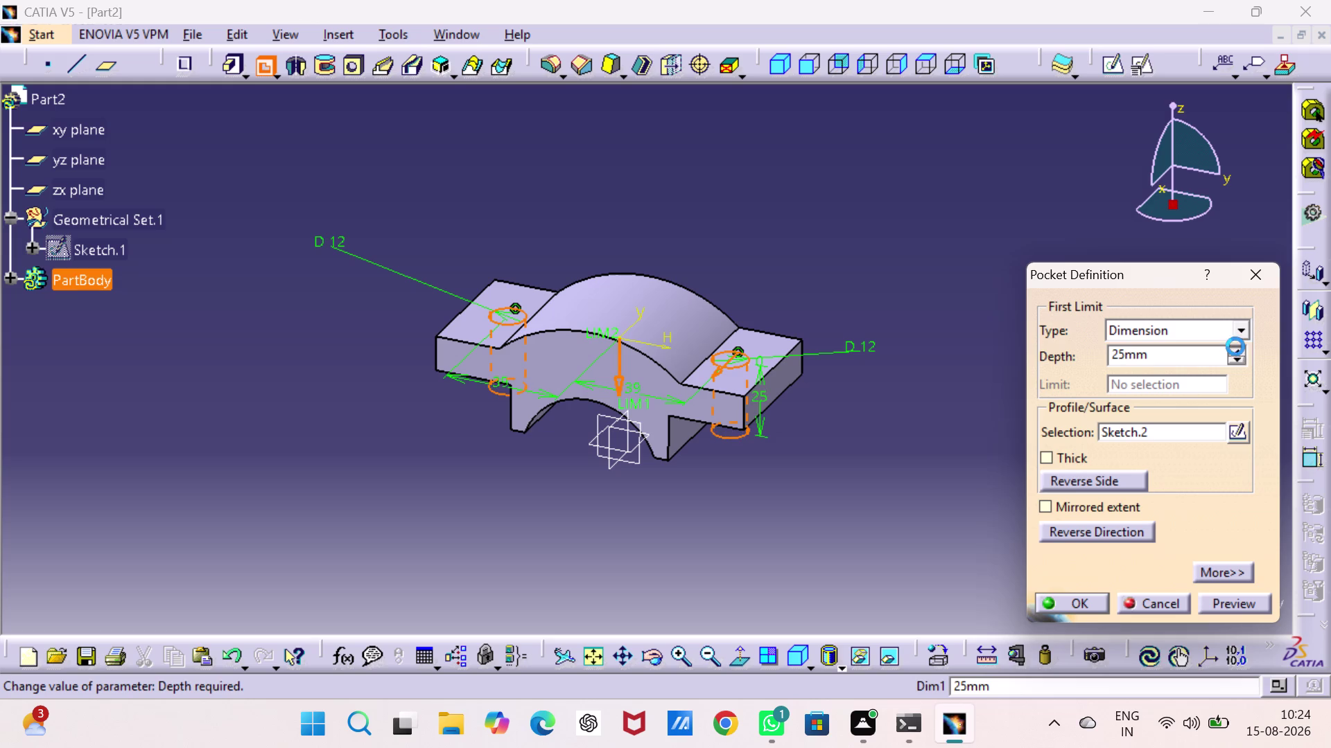
click(1235, 347)
click(1088, 606)
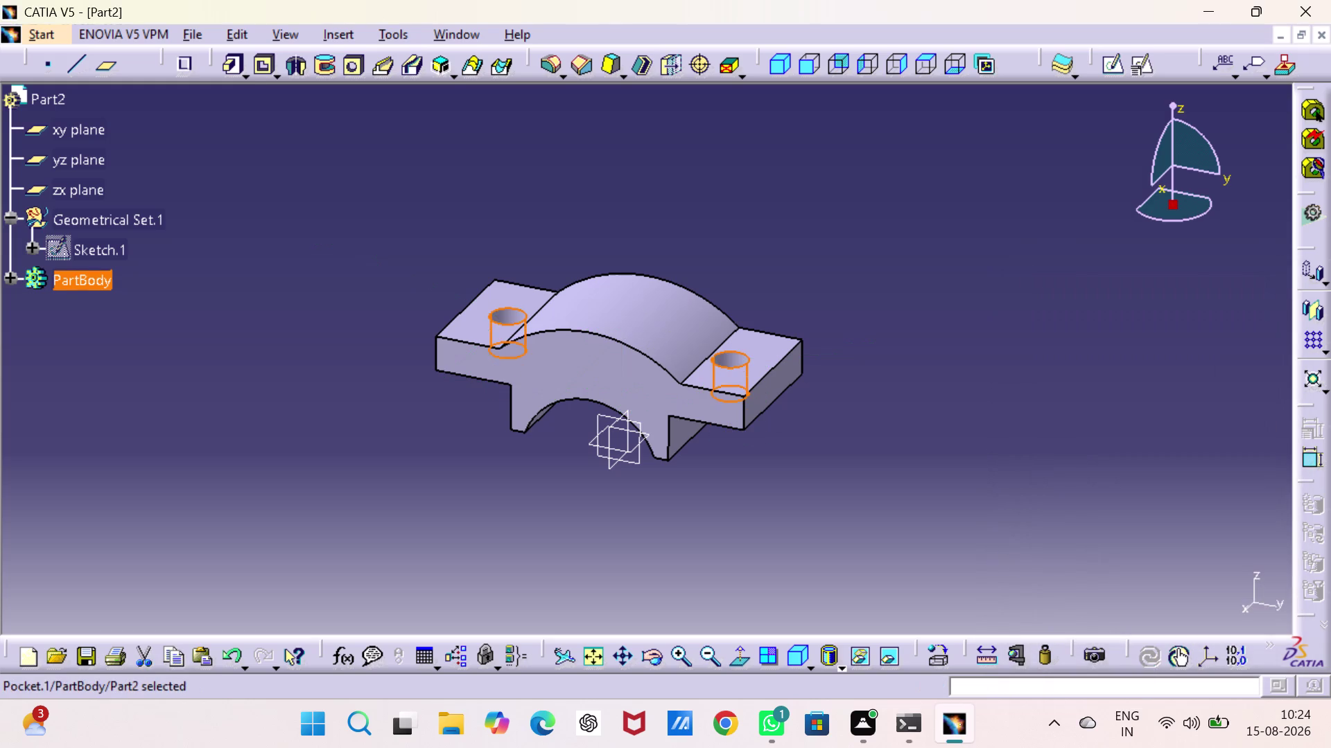
click(1000, 556)
Orbit the bracket to inspect the new holes from underneath.
middle_drag(994, 528, 526, 354)
right_drag(994, 529, 527, 354)
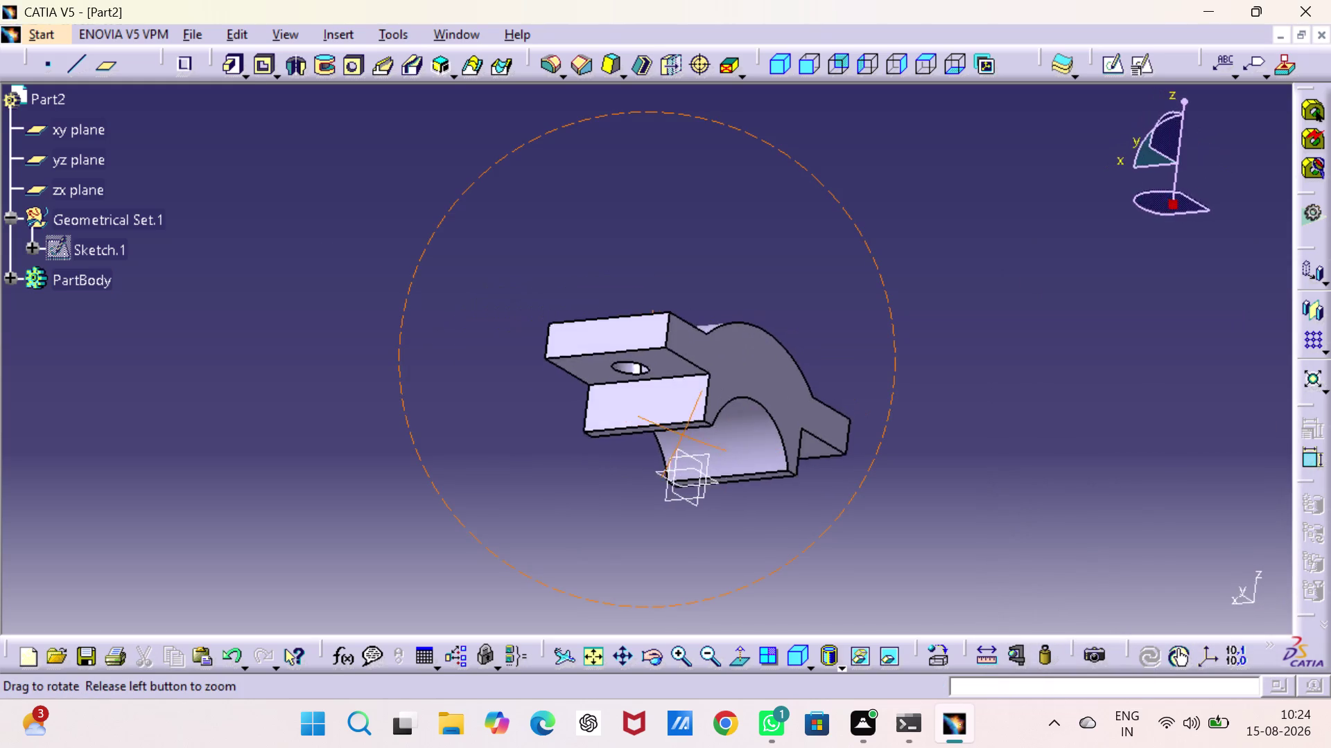
middle_drag(526, 354, 963, 519)
right_drag(526, 354, 963, 519)
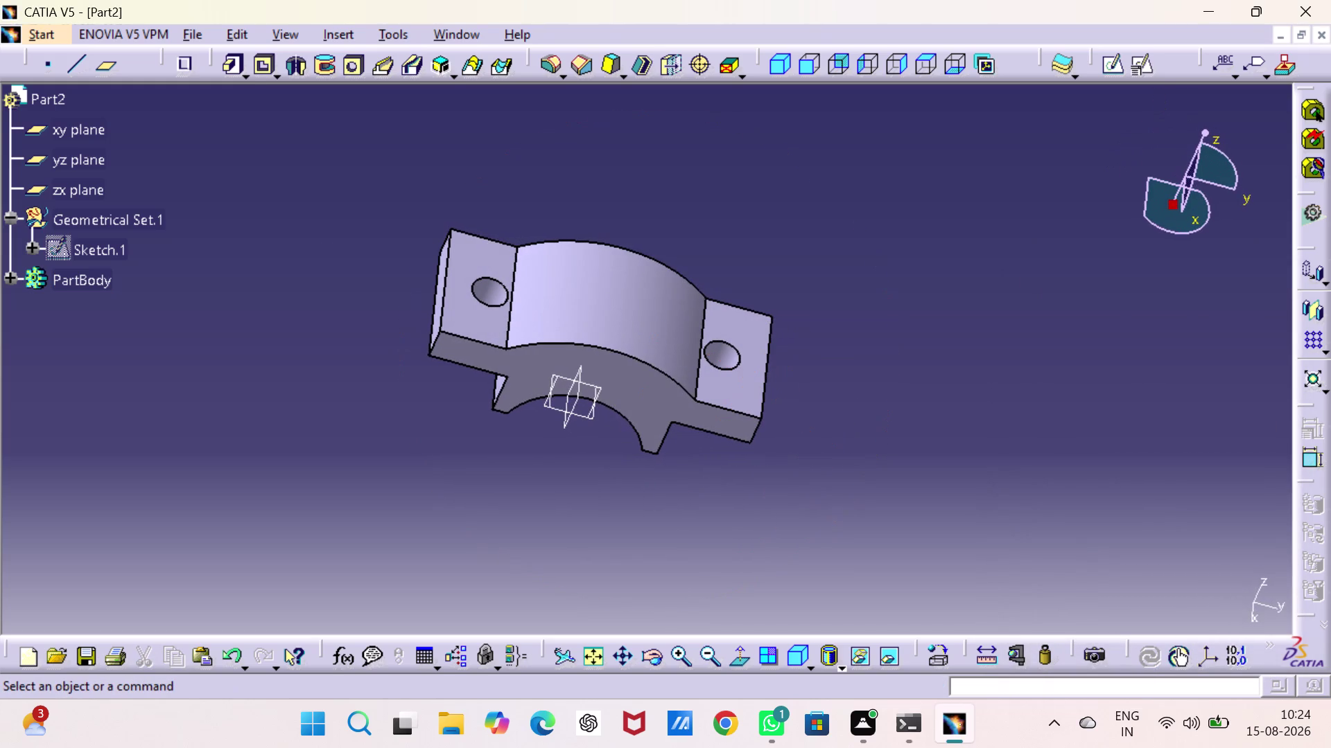